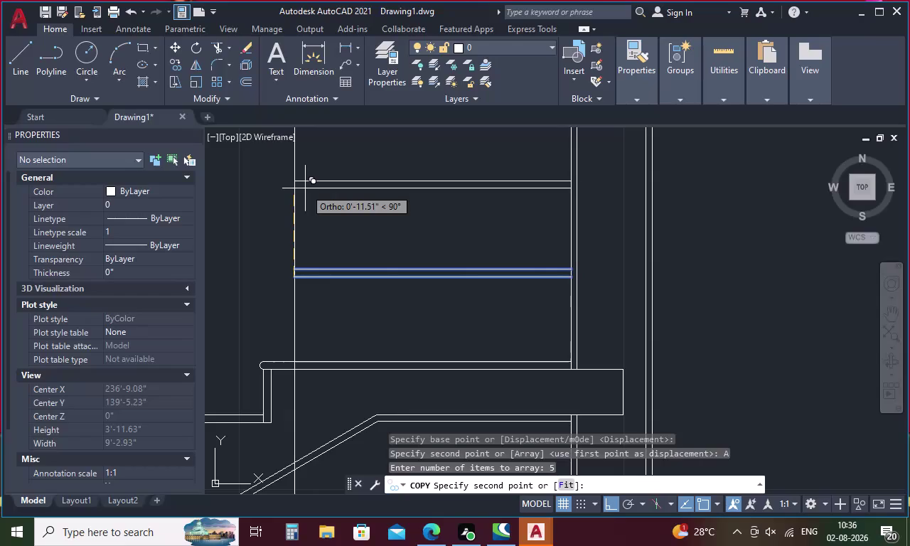
Array-copy the rung as five bars at 1' spacing, then zoom out to review the stair.
text(1')
key(Return)
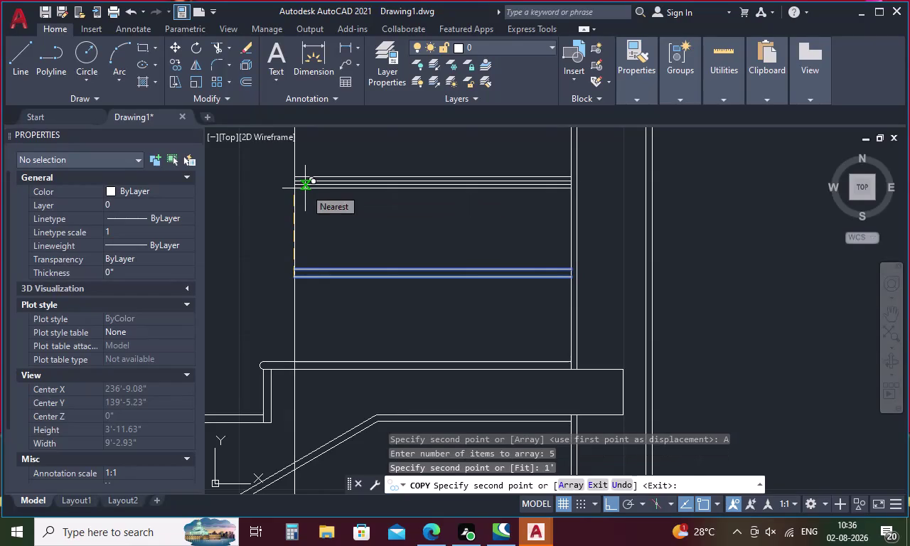
key(Escape)
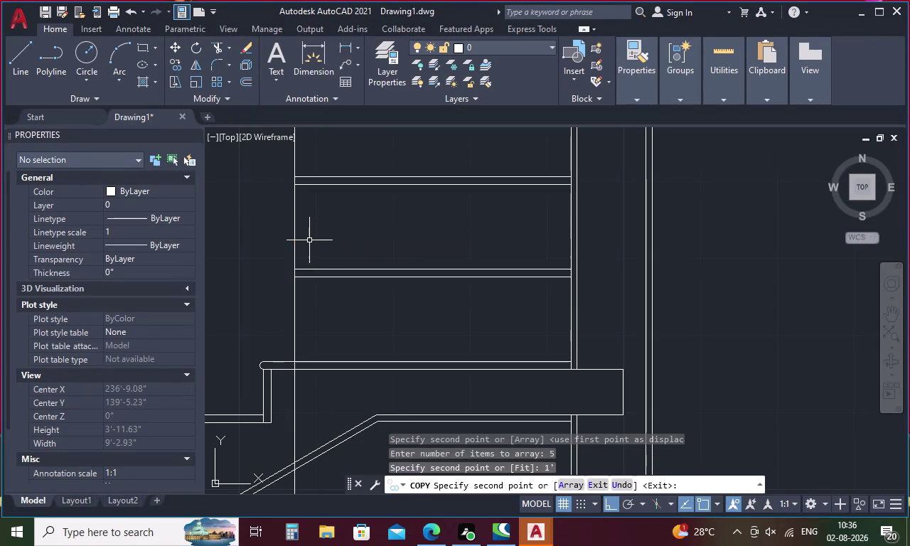
scroll(down, 3)
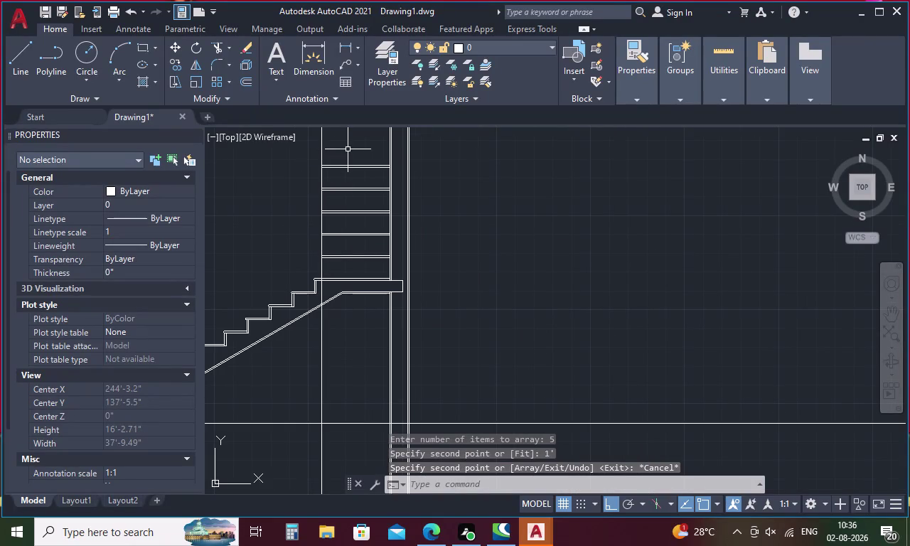
middle_drag(350, 150, 378, 261)
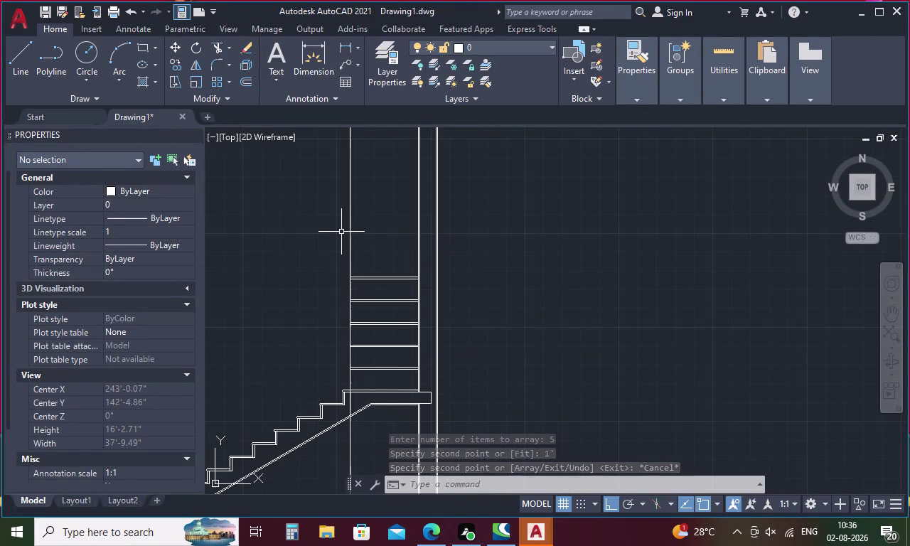
scroll(down, 3)
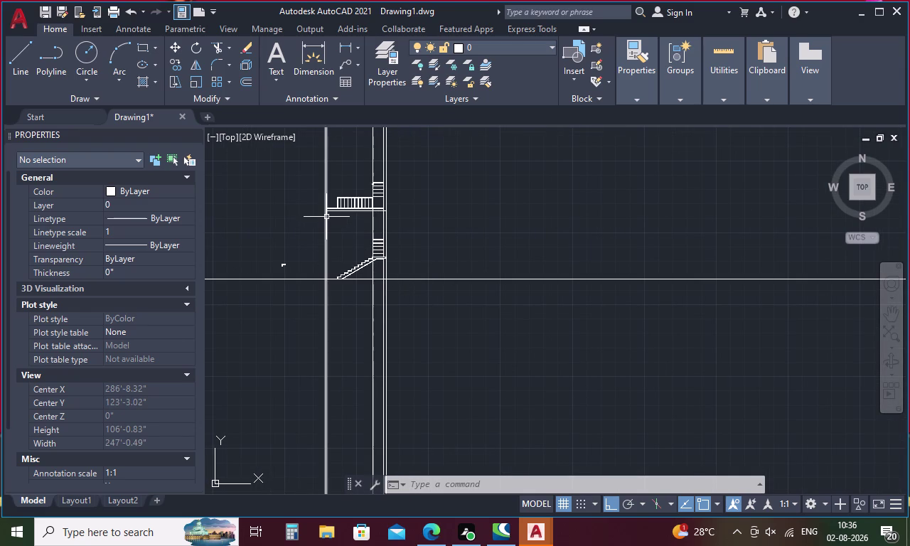
scroll(up, 3)
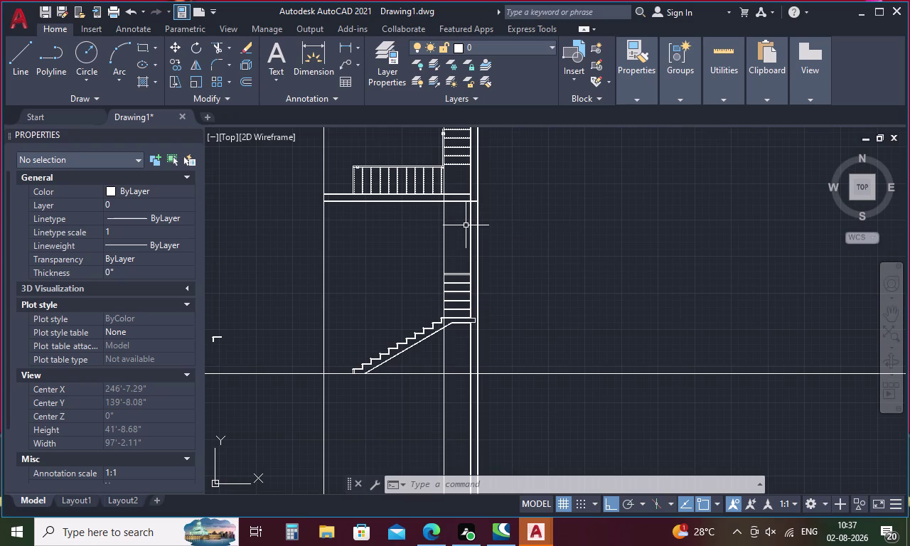
scroll(up, 3)
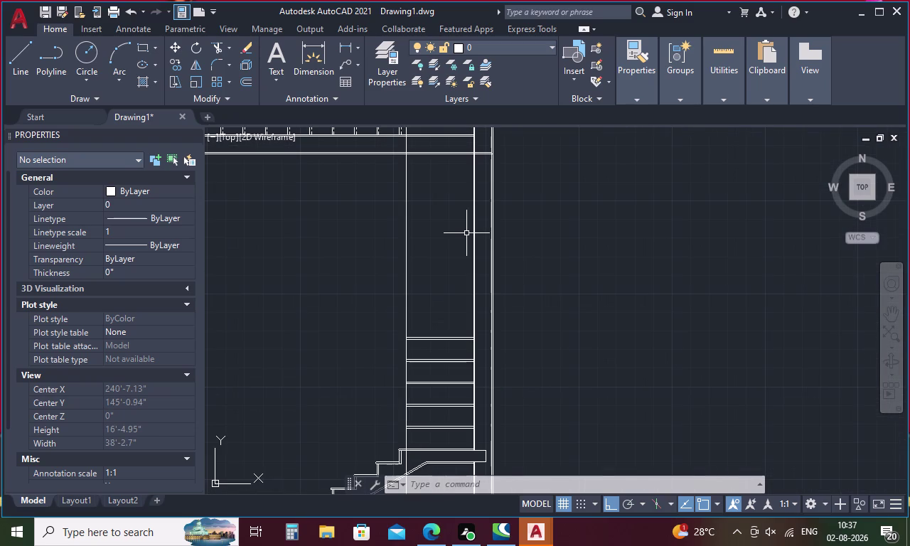
Draw a horizontal line across the top of the lower stair drawing.
key(l)
key(Return)
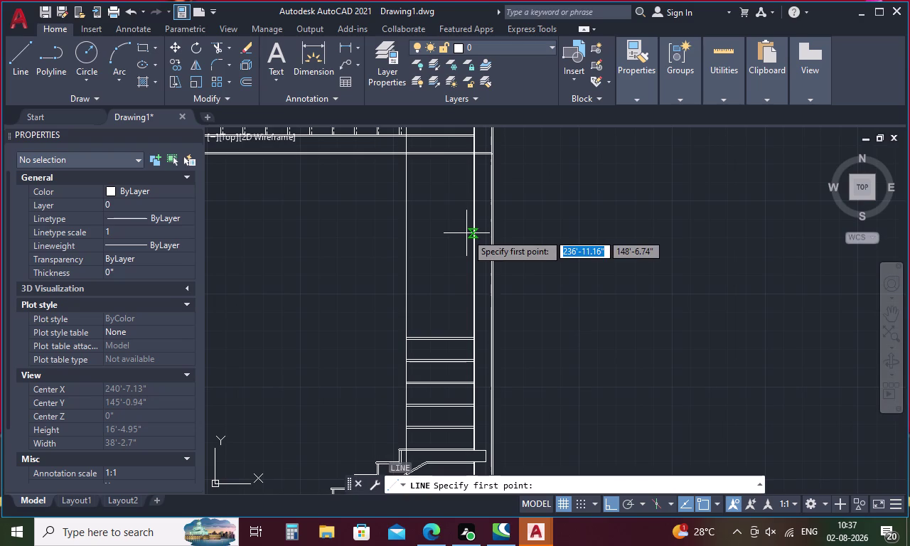
scroll(down, 3)
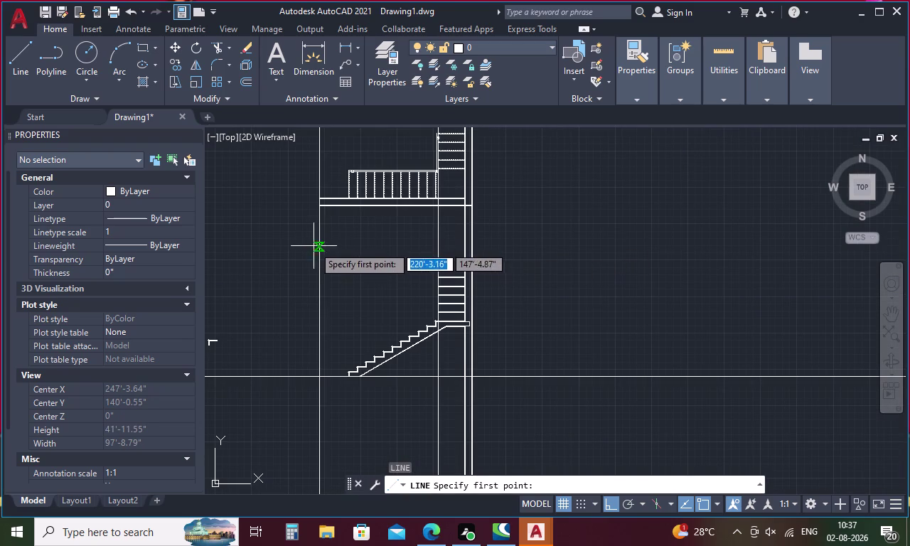
drag(309, 242, 508, 232)
click(508, 232)
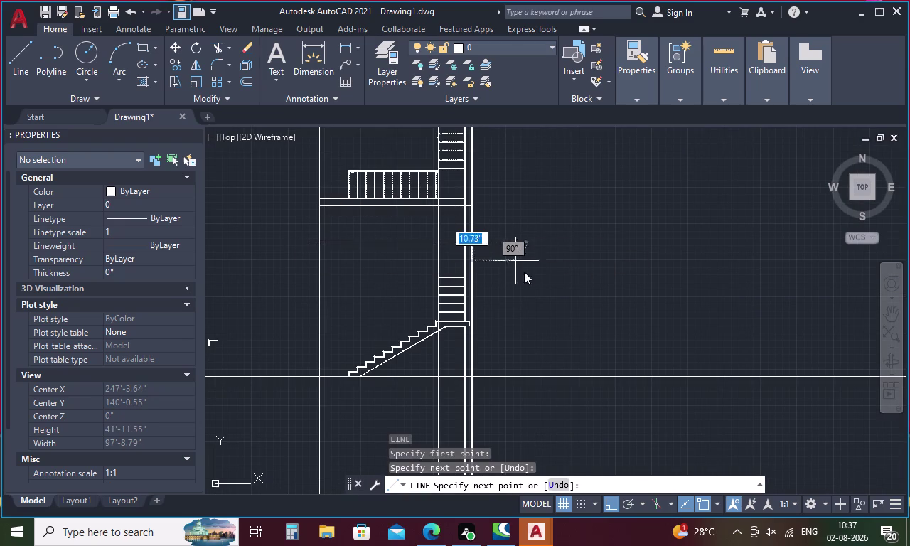
key(Escape)
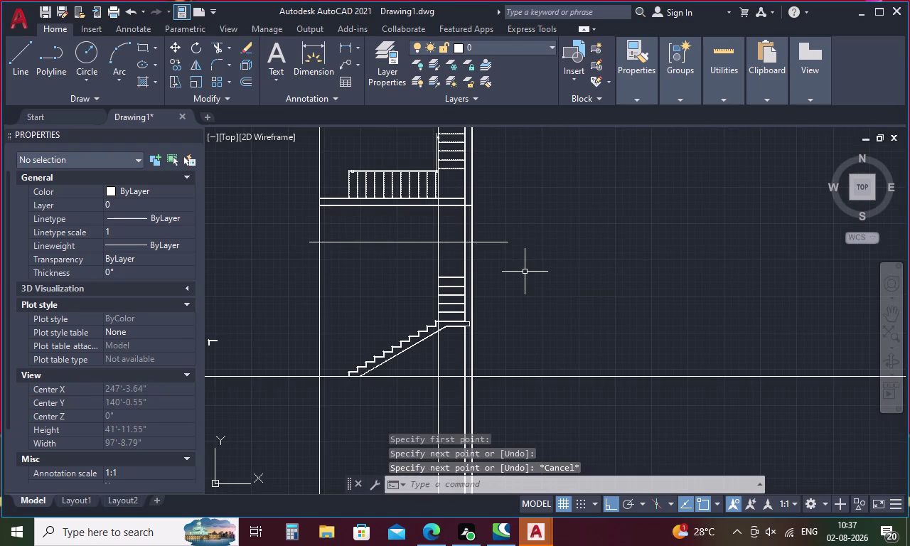
Fence-trim the vertical lines between the drawings and the construction lines below the elevation.
text(tr)
key(Return)
key(Return)
drag(491, 222, 470, 224)
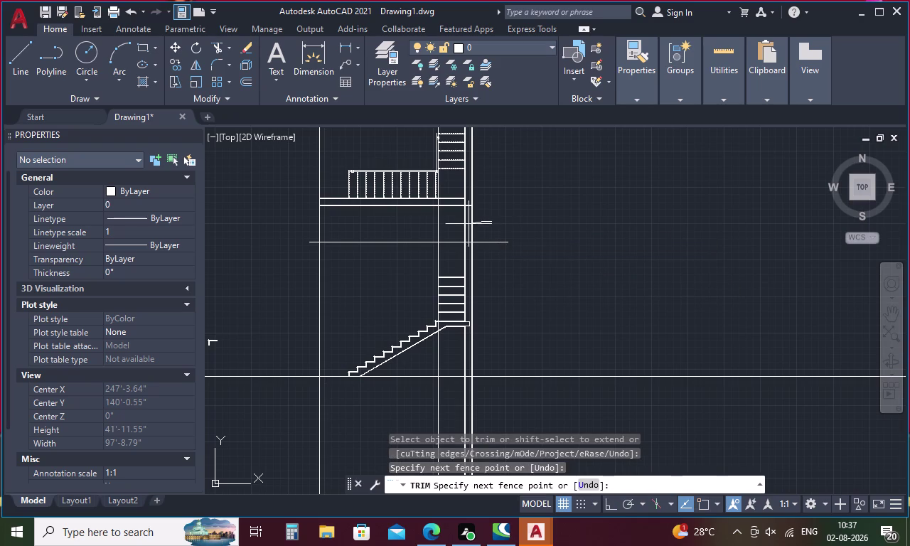
drag(470, 224, 296, 231)
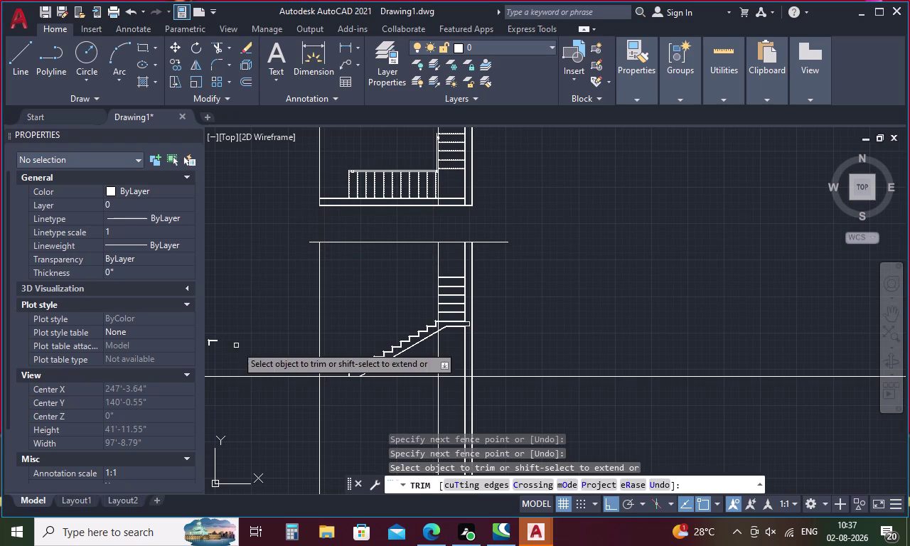
drag(238, 354, 242, 389)
drag(247, 395, 251, 399)
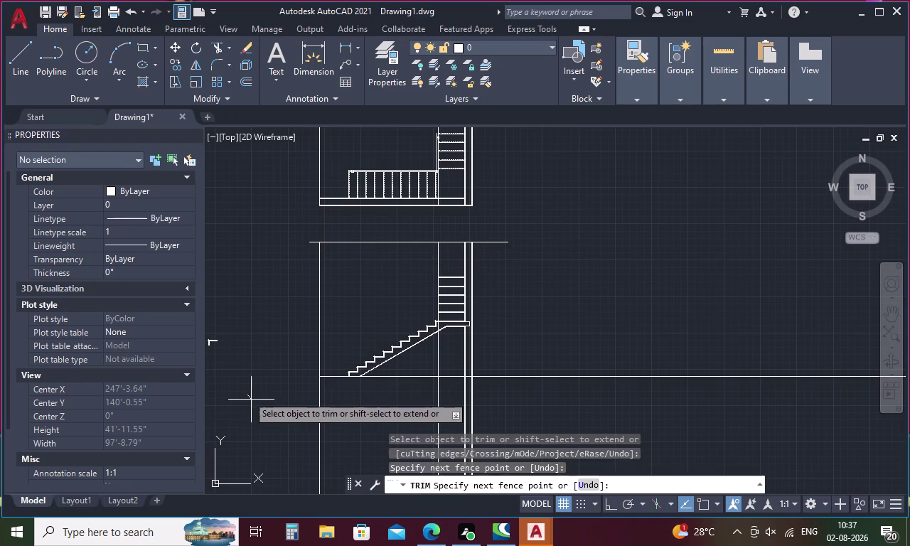
drag(251, 400, 539, 339)
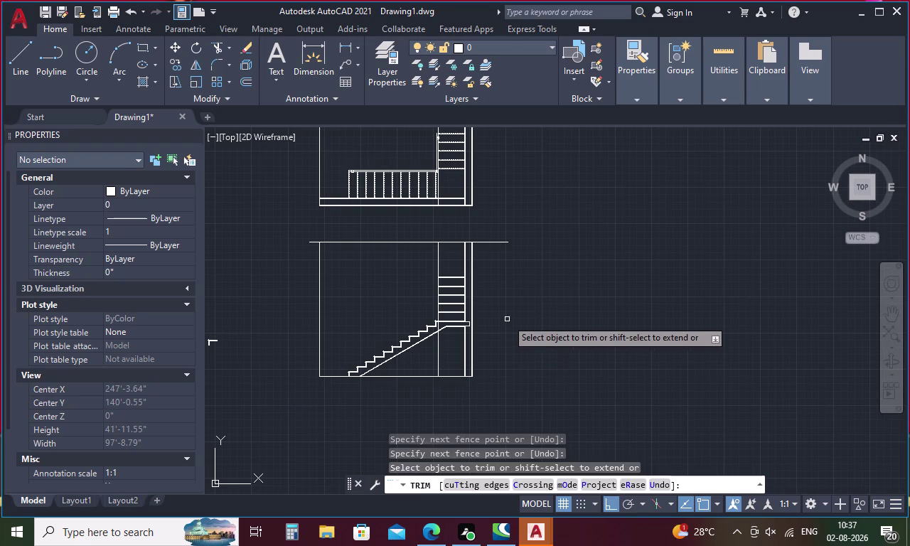
middle_drag(506, 319, 527, 445)
key(Escape)
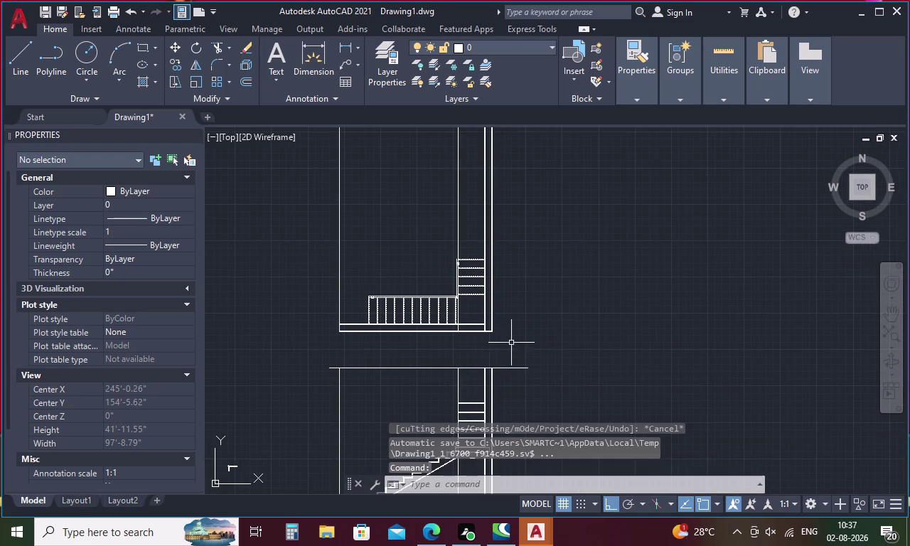
Erase the six vertical construction rays above the plan.
drag(535, 182, 252, 203)
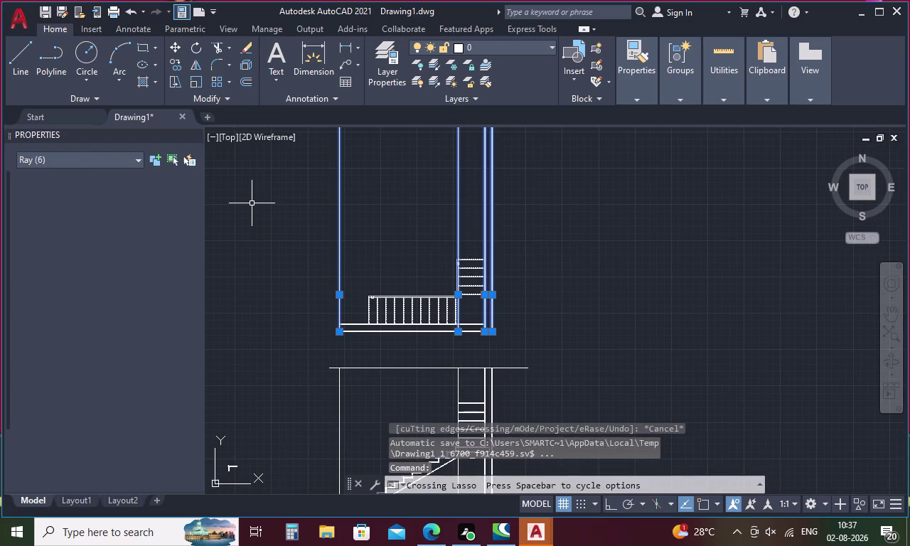
key(Delete)
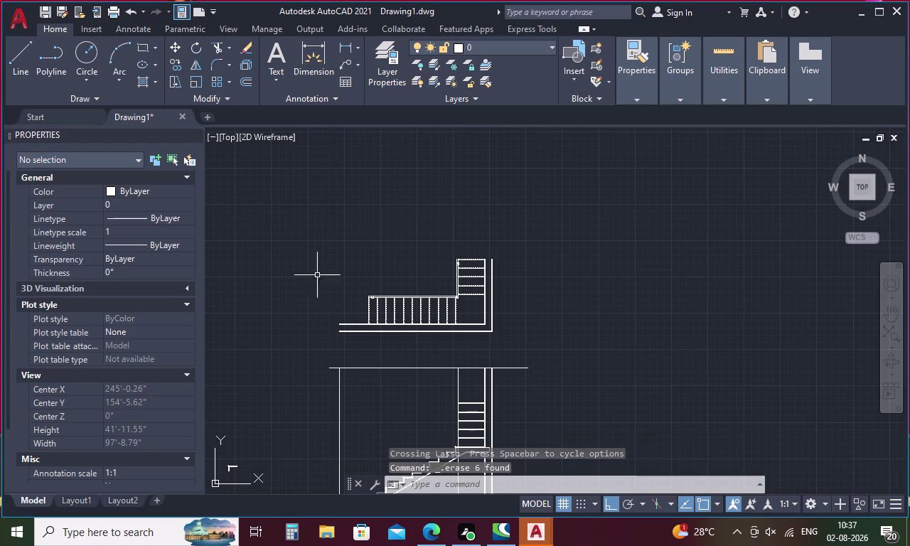
middle_drag(405, 365, 375, 279)
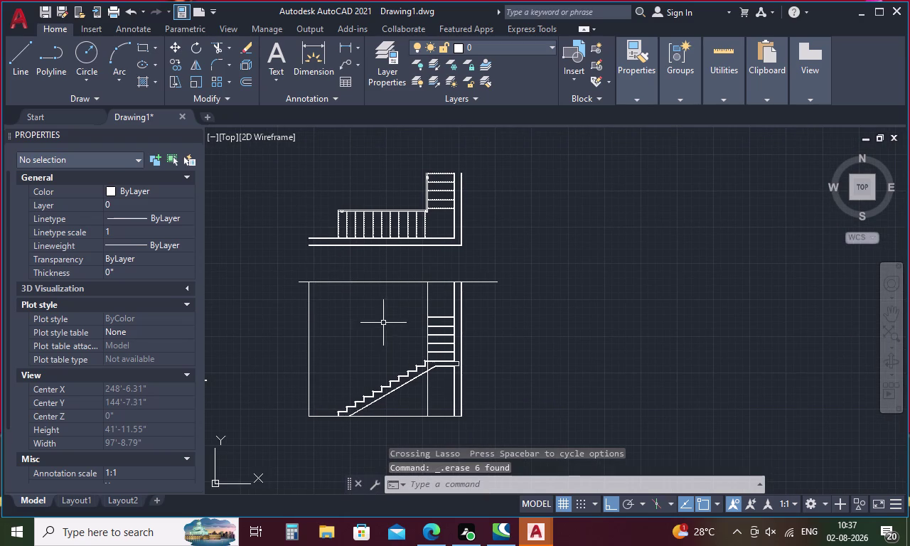
text(t)
text(r)
key(Return)
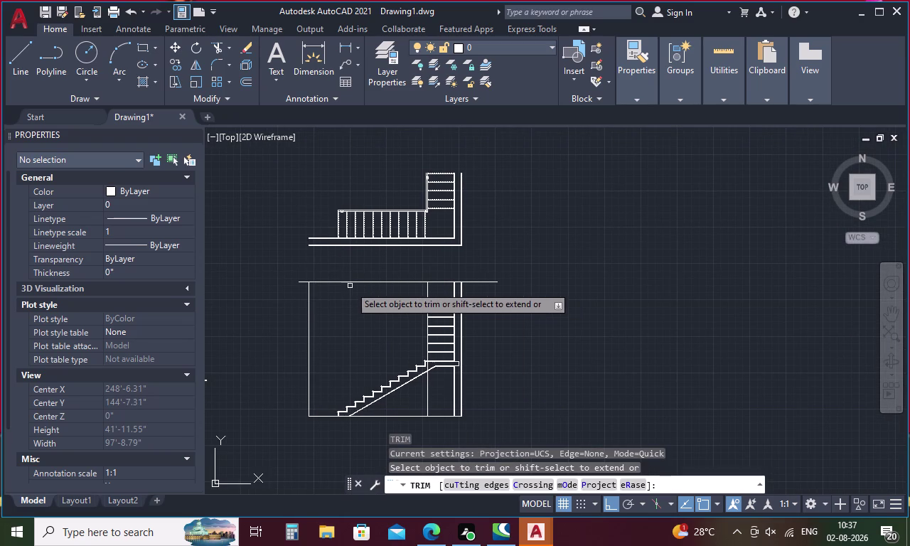
Trim the top line and left wall line of the elevation around the landing posts.
click(349, 282)
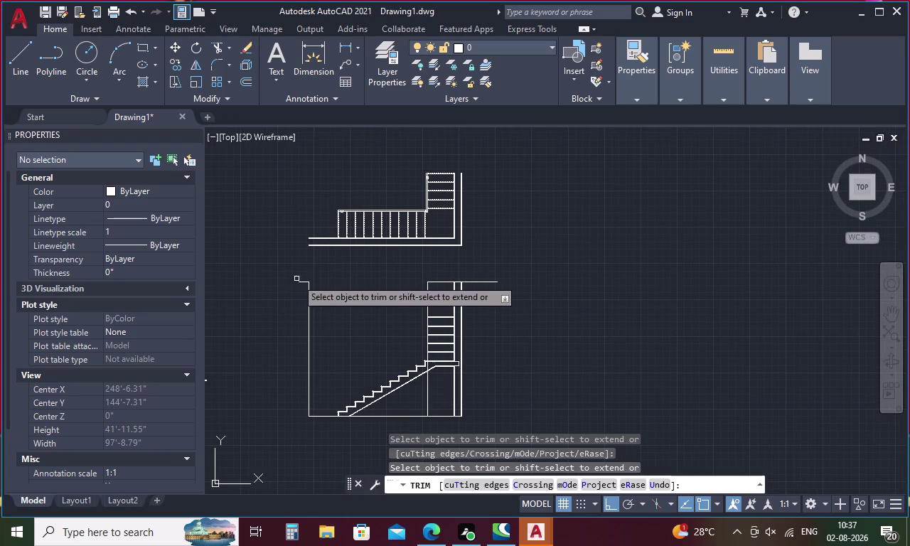
drag(294, 277, 302, 326)
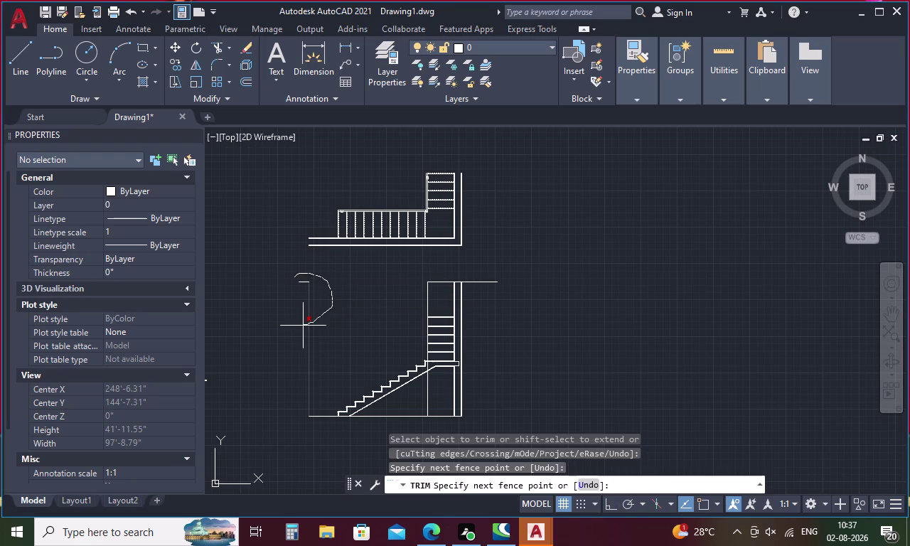
drag(303, 326, 275, 326)
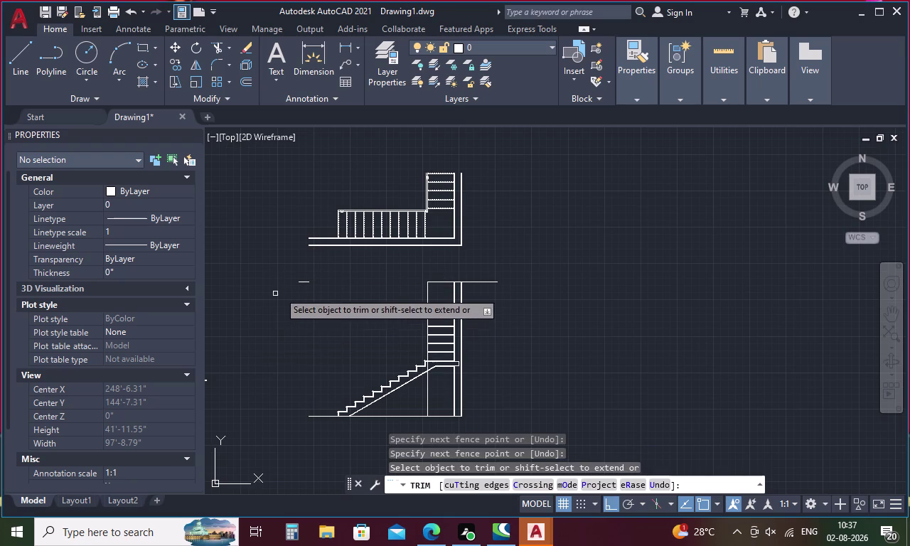
click(302, 282)
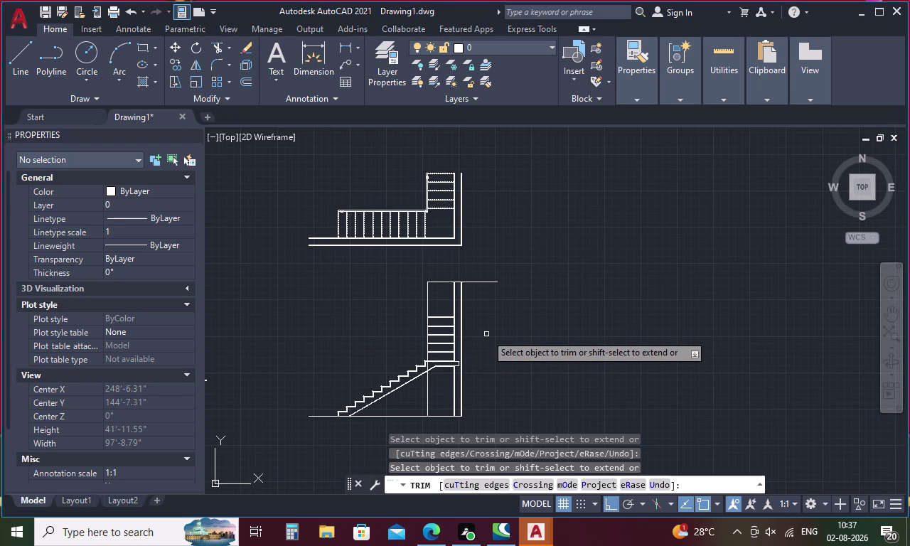
click(470, 283)
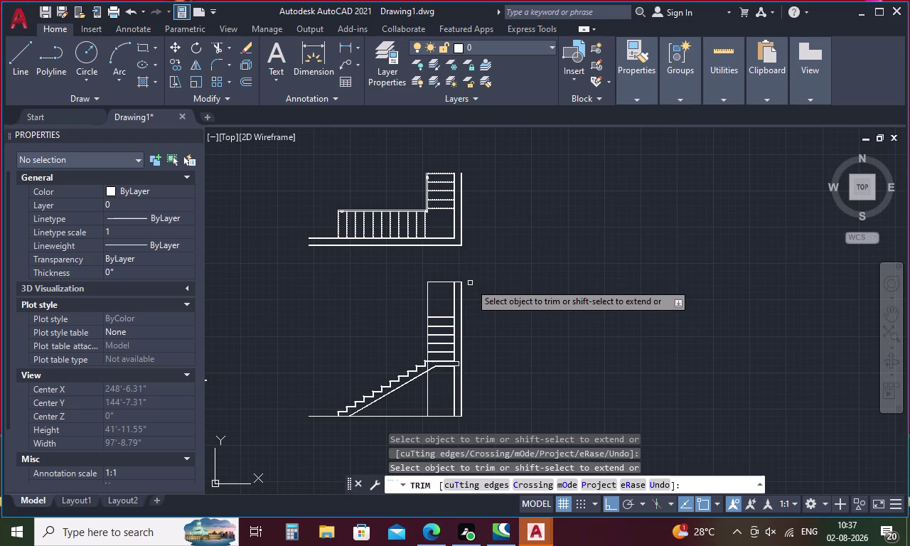
click(448, 281)
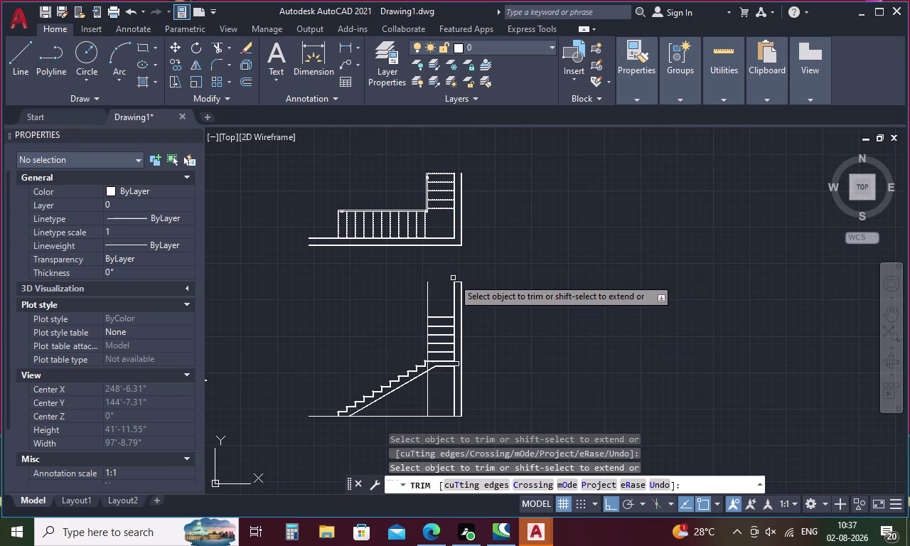
scroll(up, 3)
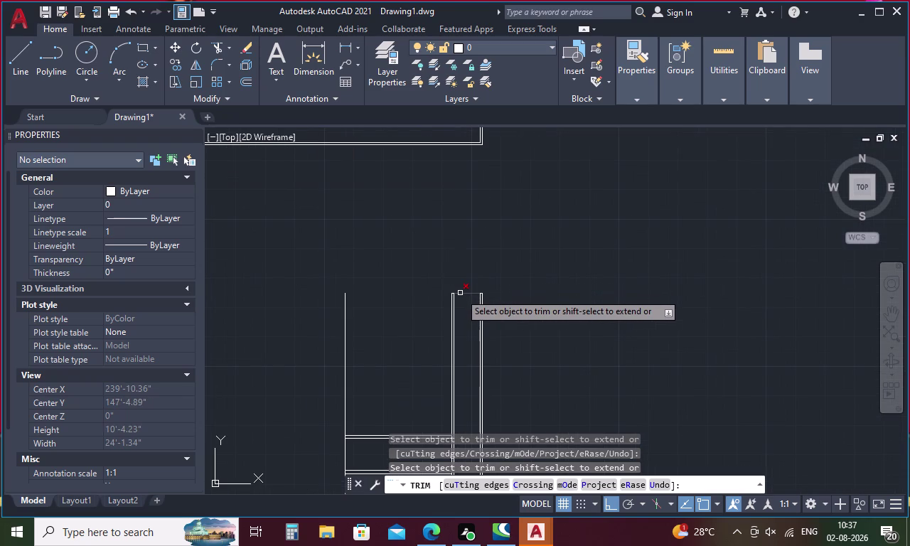
key(Escape)
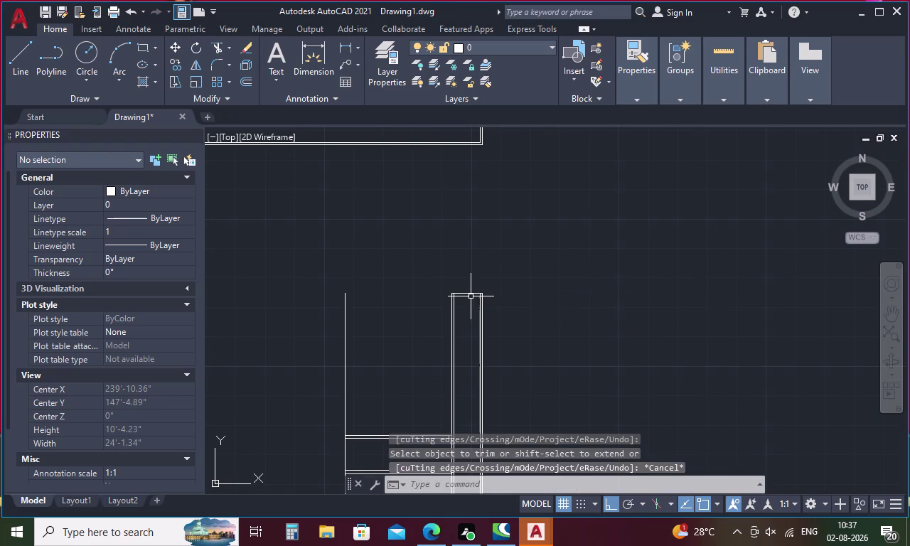
Erase the leftover stub at the post top and another stray elevation line.
click(469, 294)
key(Delete)
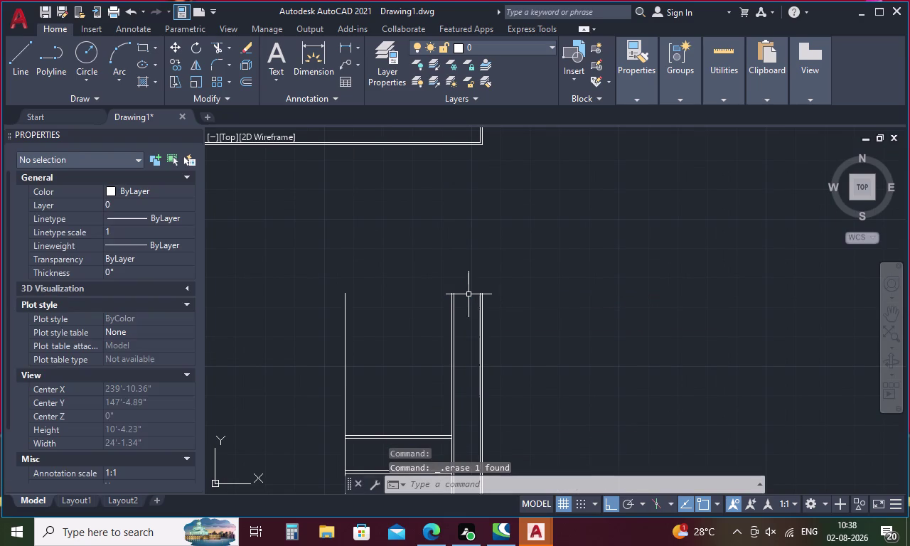
scroll(down, 3)
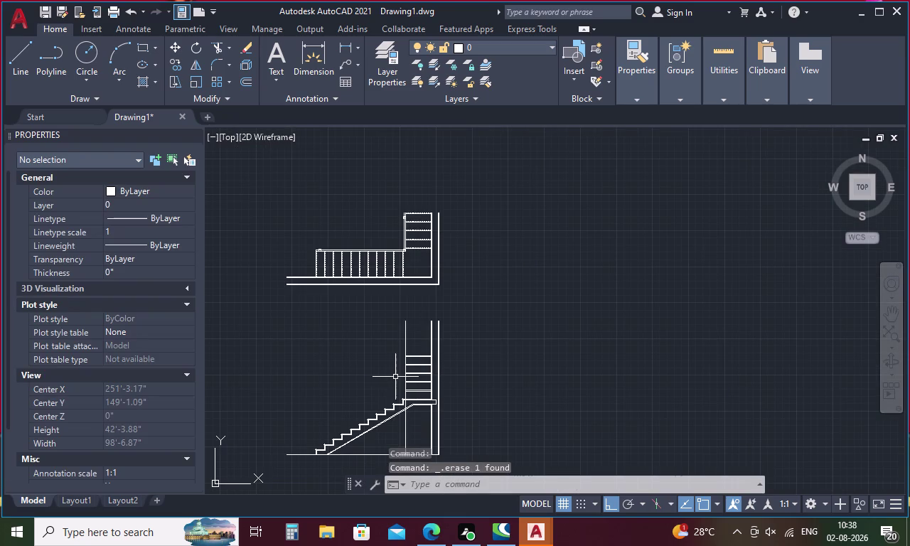
middle_drag(391, 381, 391, 349)
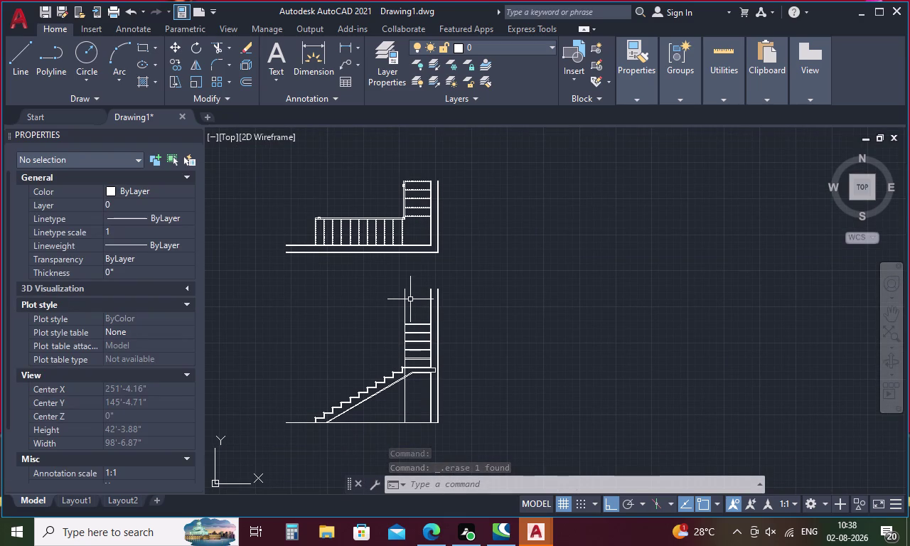
click(402, 395)
key(Delete)
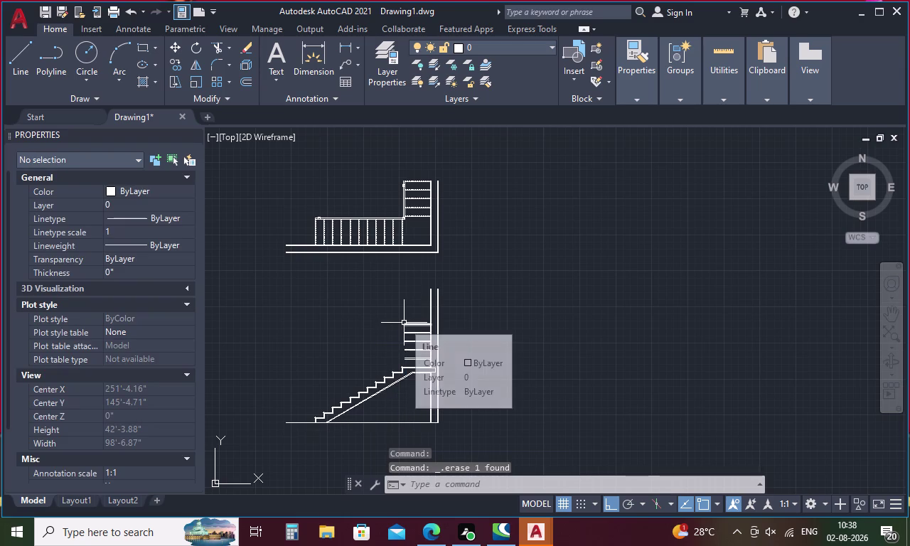
key(l)
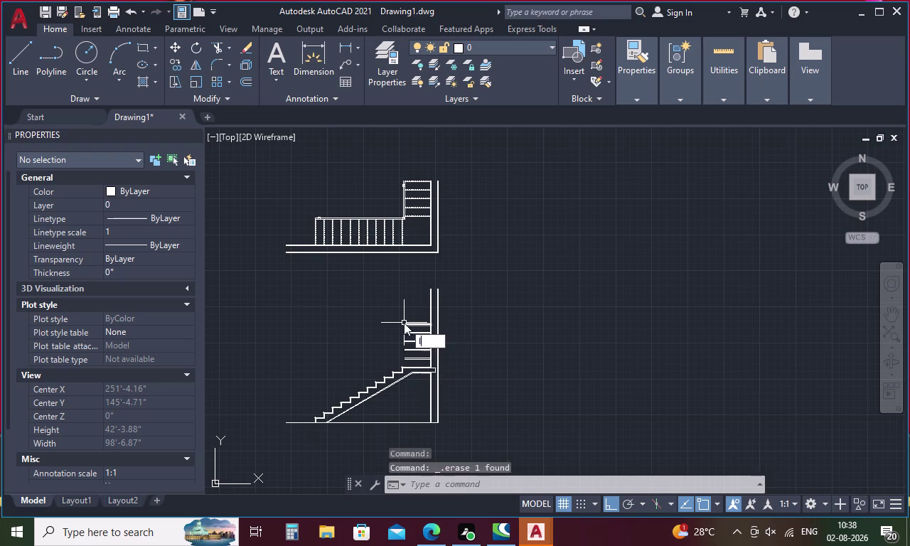
key(Return)
Start a line beside the stair, cancel it, and pan back to the elevation.
scroll(up, 3)
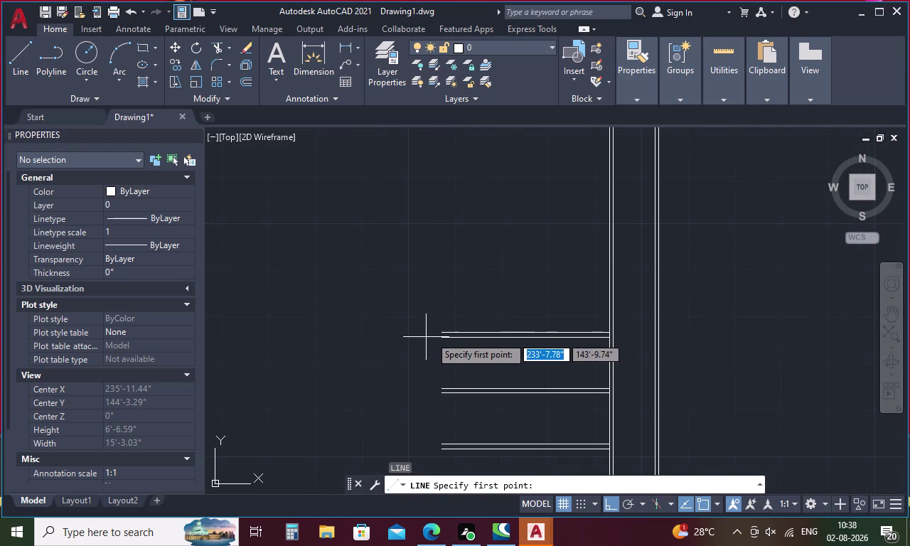
click(441, 332)
scroll(down, 3)
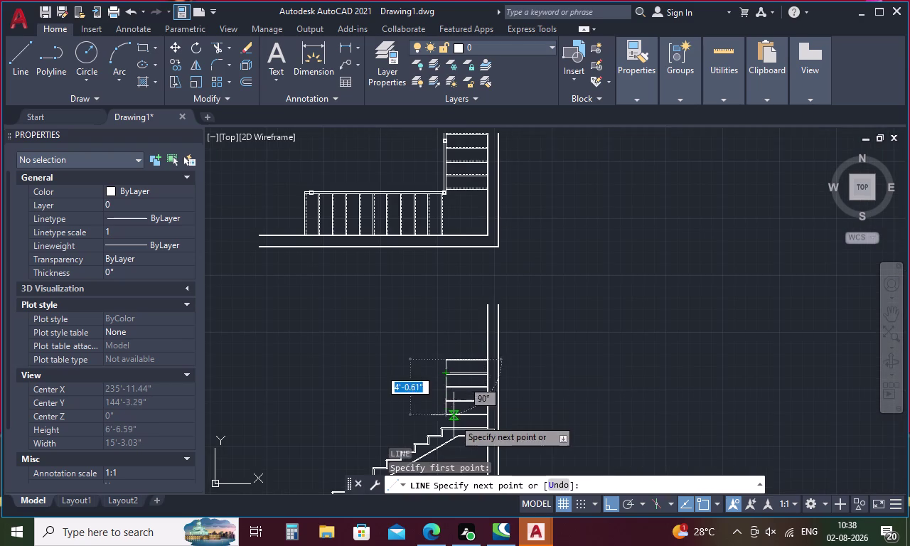
scroll(up, 3)
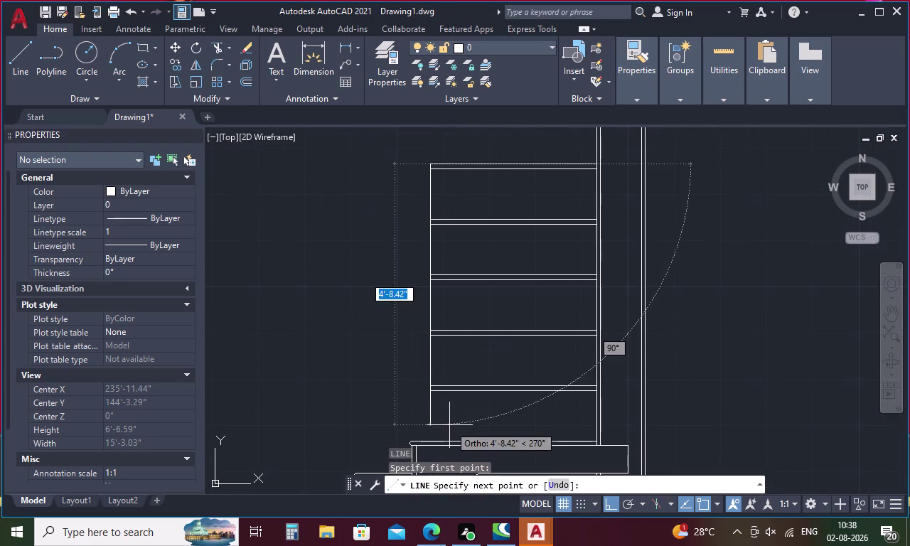
click(427, 441)
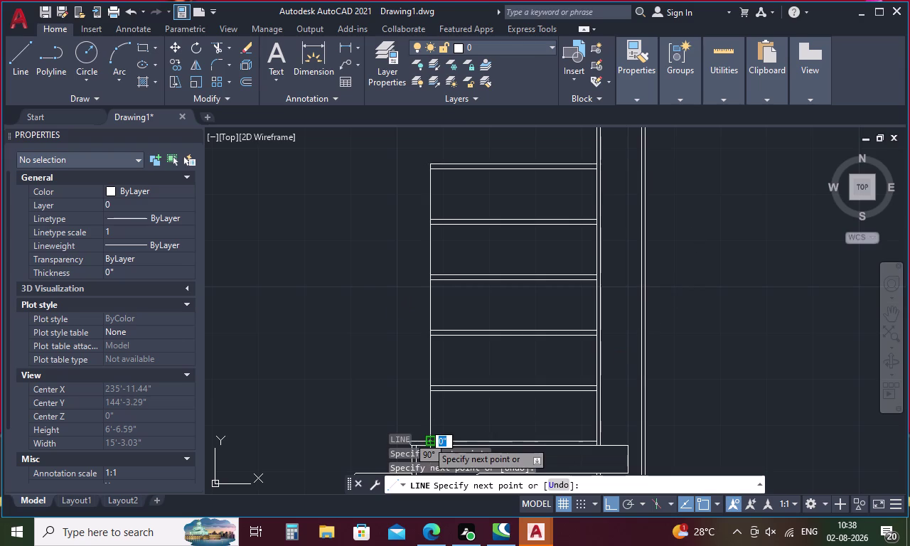
key(Escape)
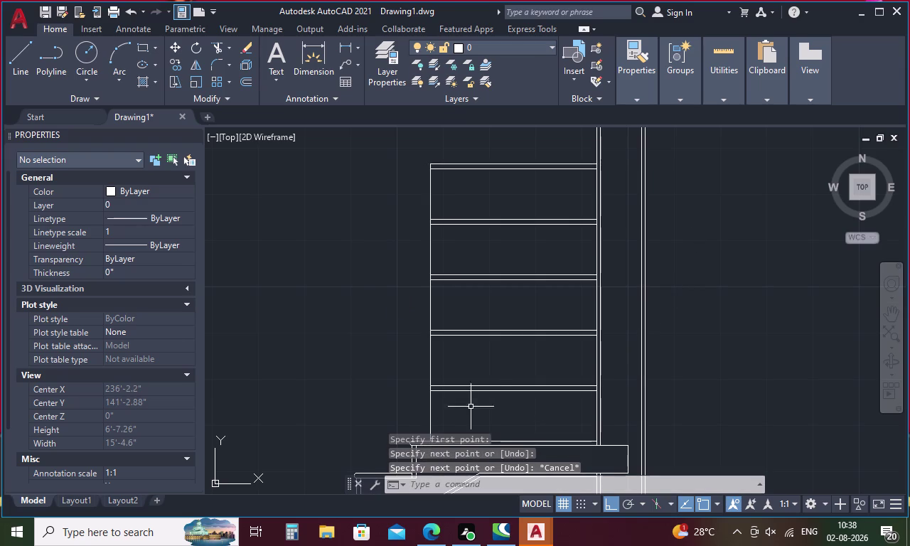
scroll(down, 3)
scroll(down, 3)
middle_drag(477, 396, 491, 325)
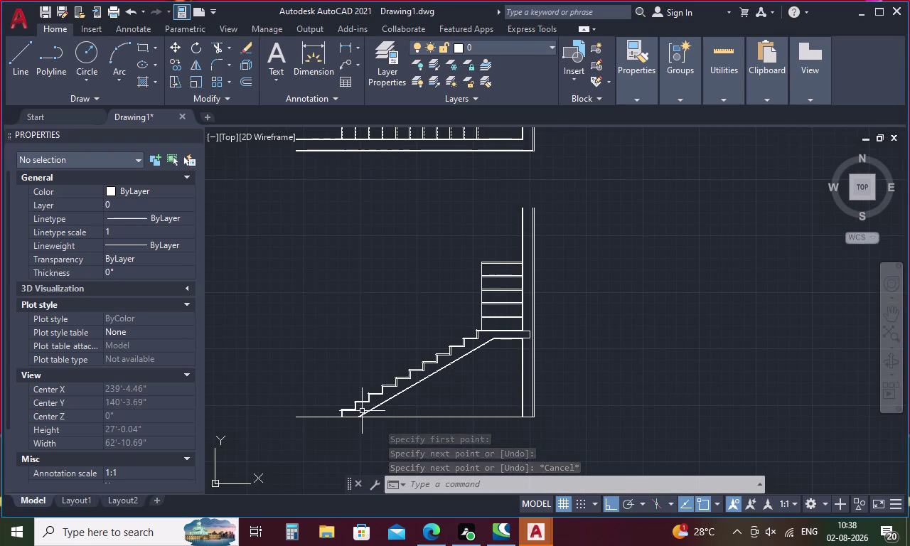
scroll(up, 3)
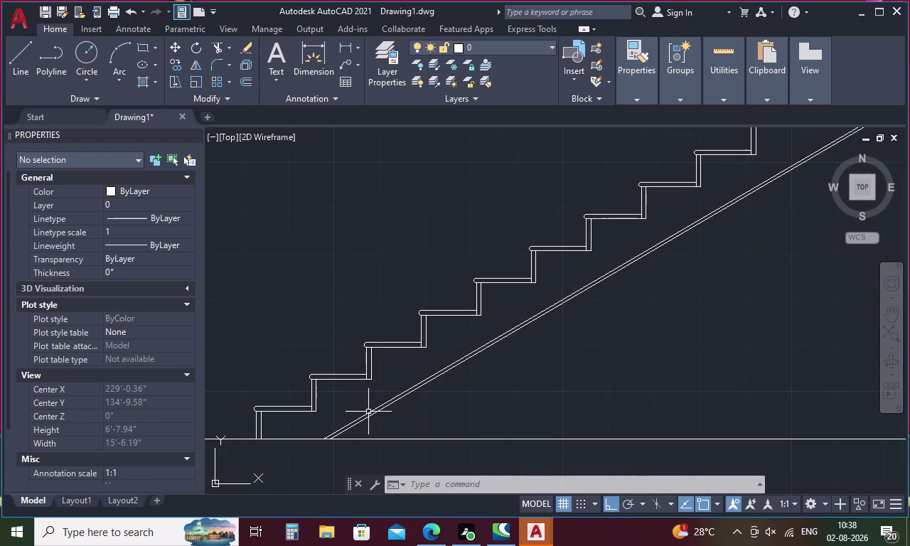
scroll(down, 3)
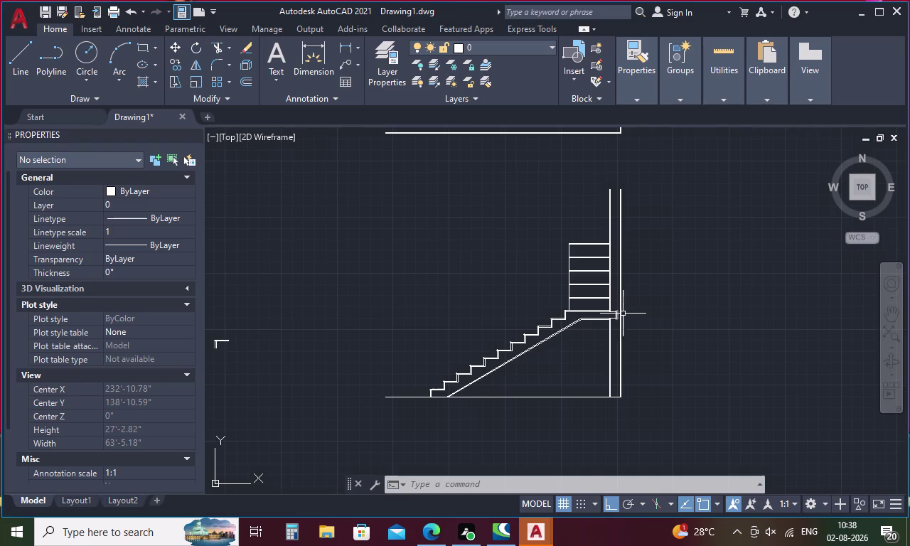
middle_drag(699, 310, 664, 319)
key(Escape)
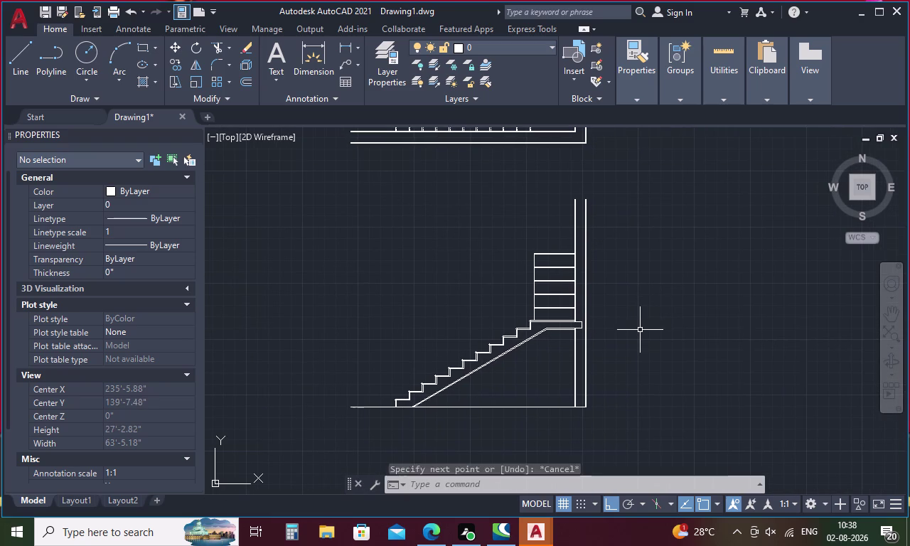
Draw a 3' vertical line right of the staircase elevation.
text(ll)
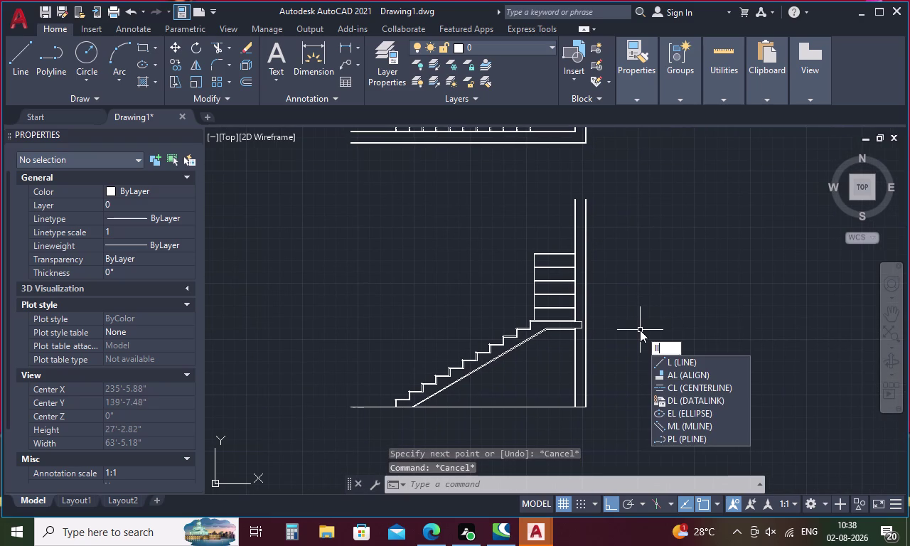
key(Escape)
key(l)
key(Return)
drag(640, 304, 642, 328)
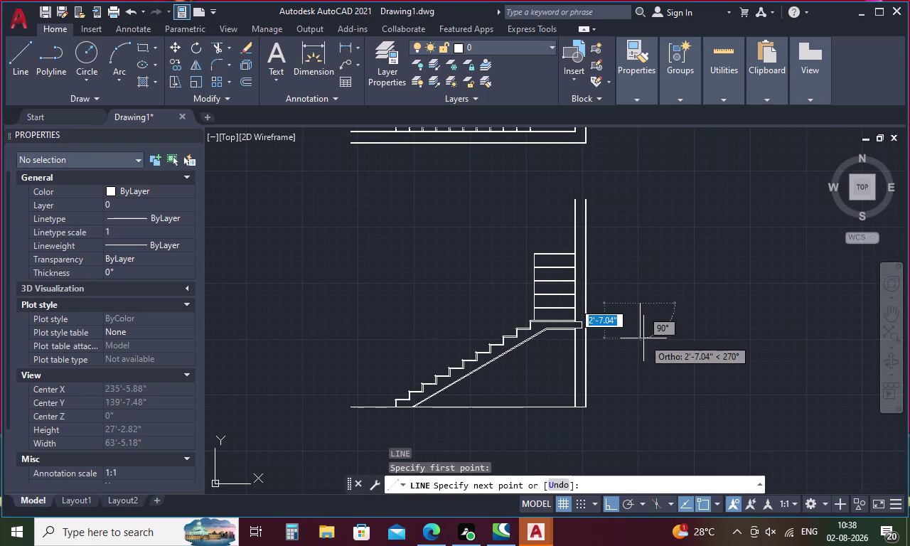
text(3')
key(Return)
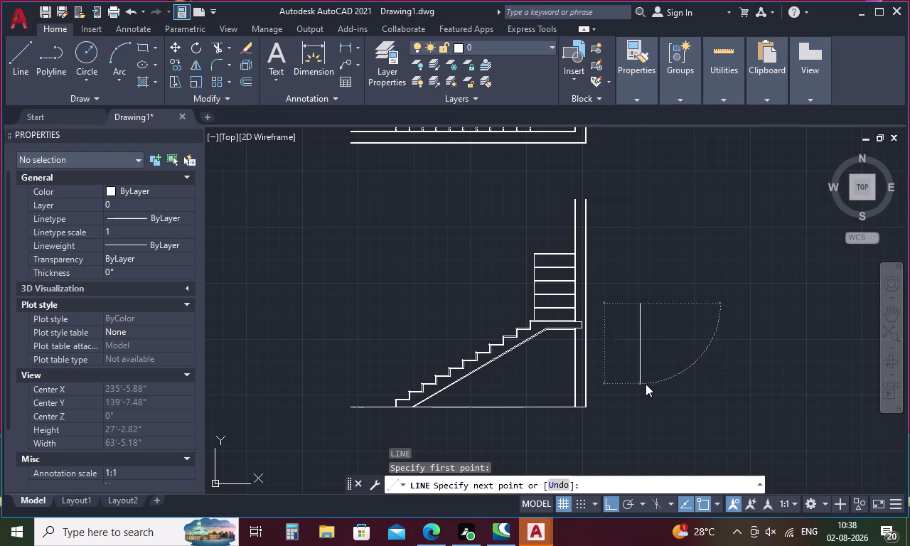
key(Escape)
Offset the 3' line by 1 inch to the right.
key(o)
key(Return)
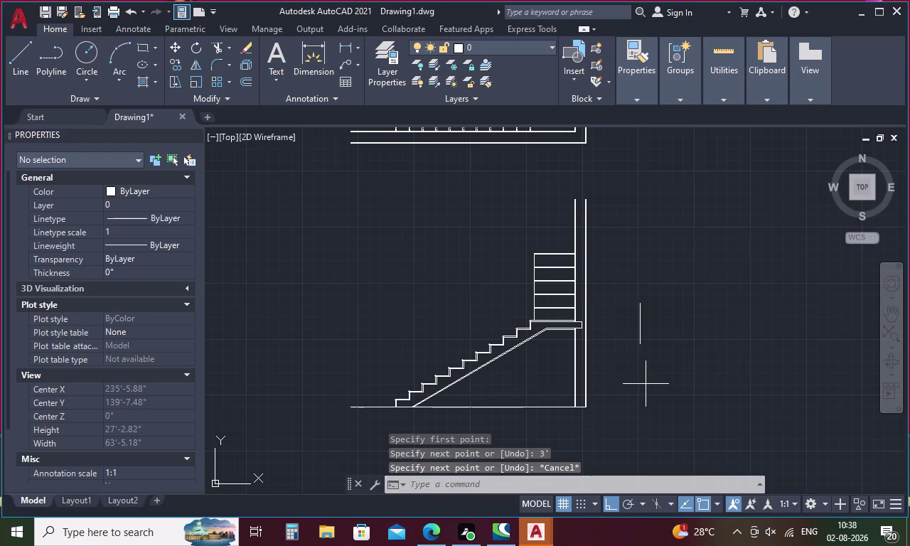
key(1)
key(Return)
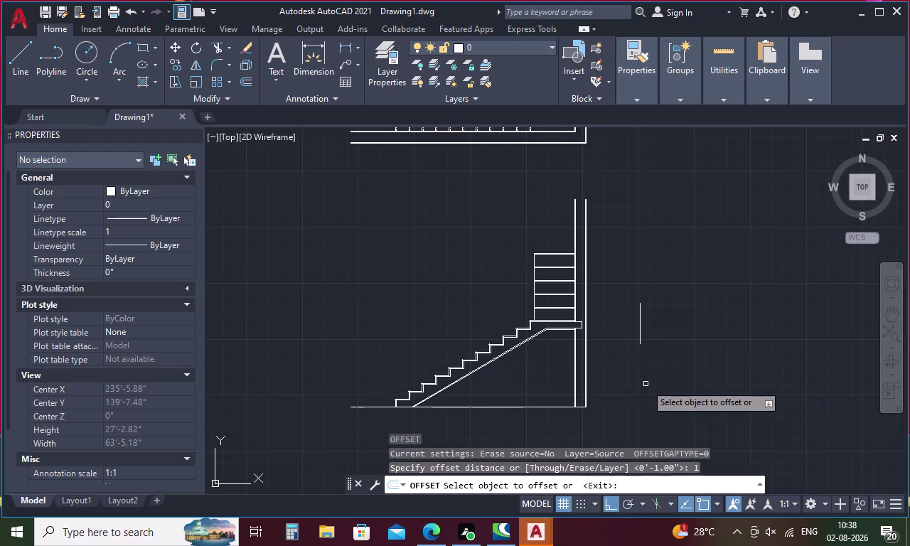
click(640, 319)
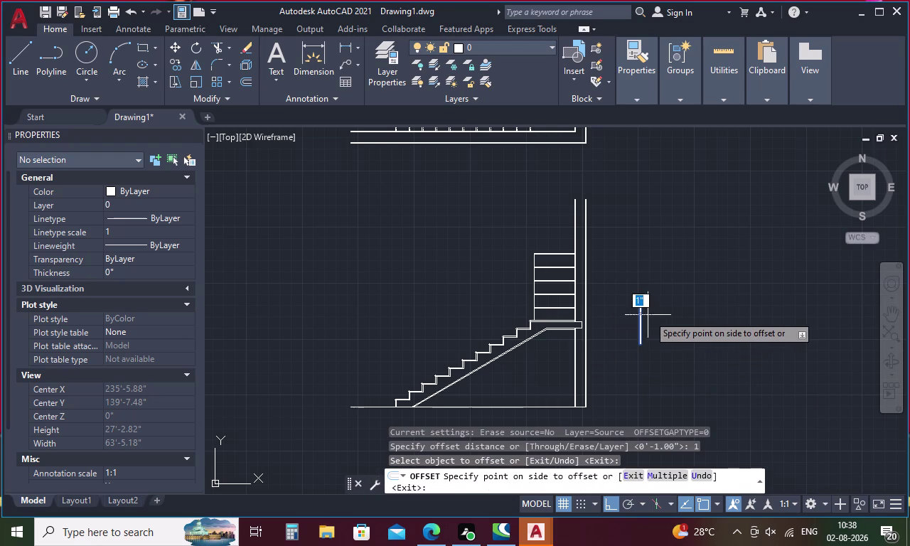
scroll(up, 3)
click(659, 315)
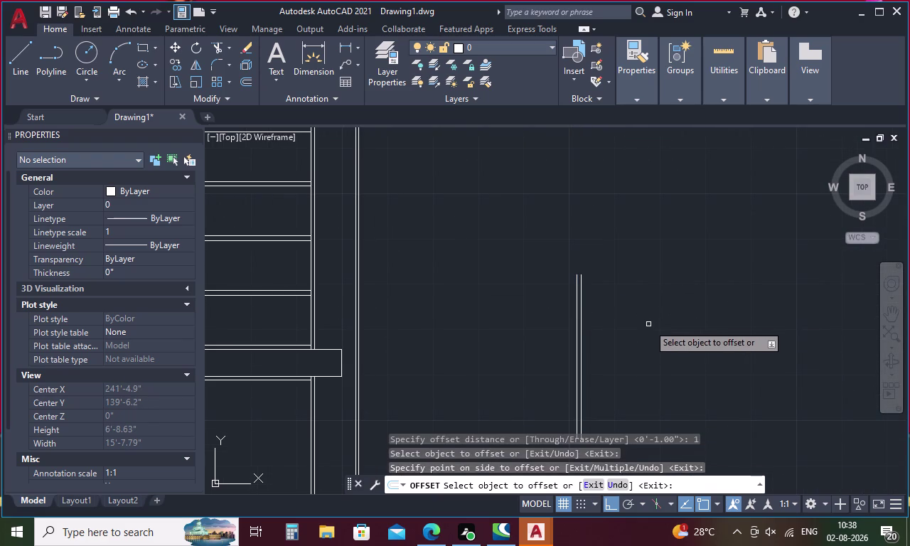
key(Escape)
Join the two lines' bottom endpoints and select the finished baluster.
key(l)
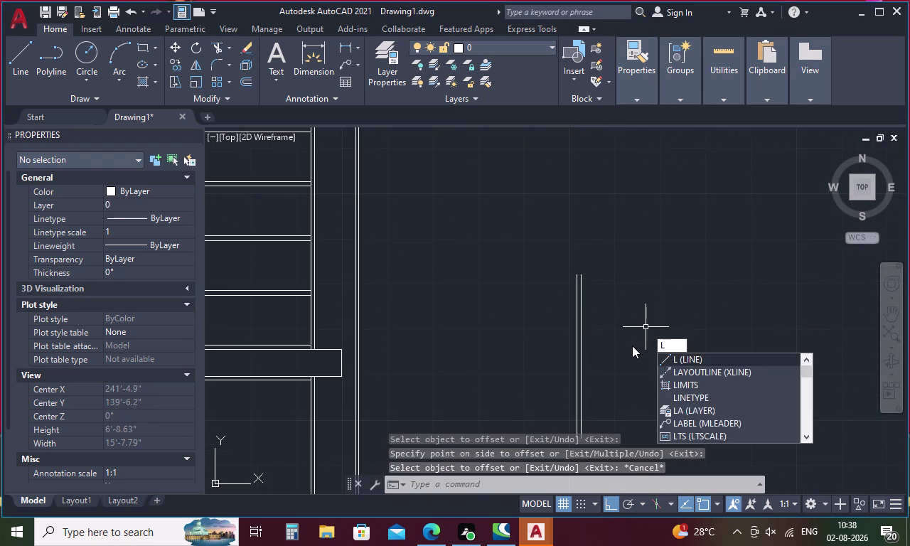
key(Return)
middle_drag(629, 365, 619, 314)
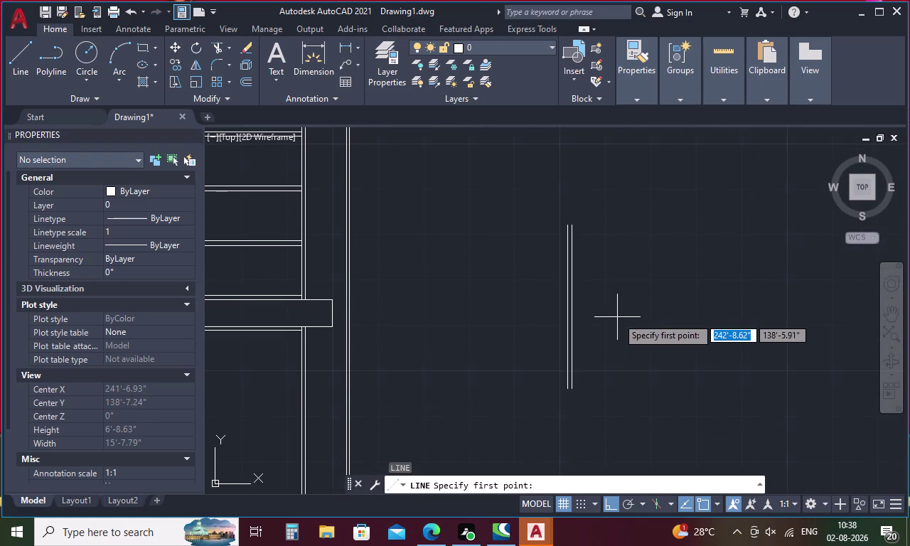
scroll(up, 3)
click(567, 388)
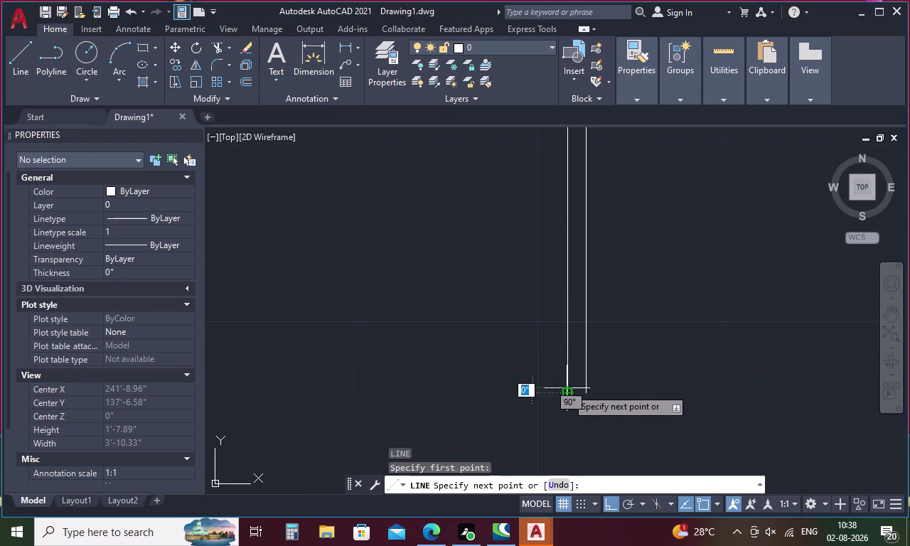
click(583, 390)
key(Escape)
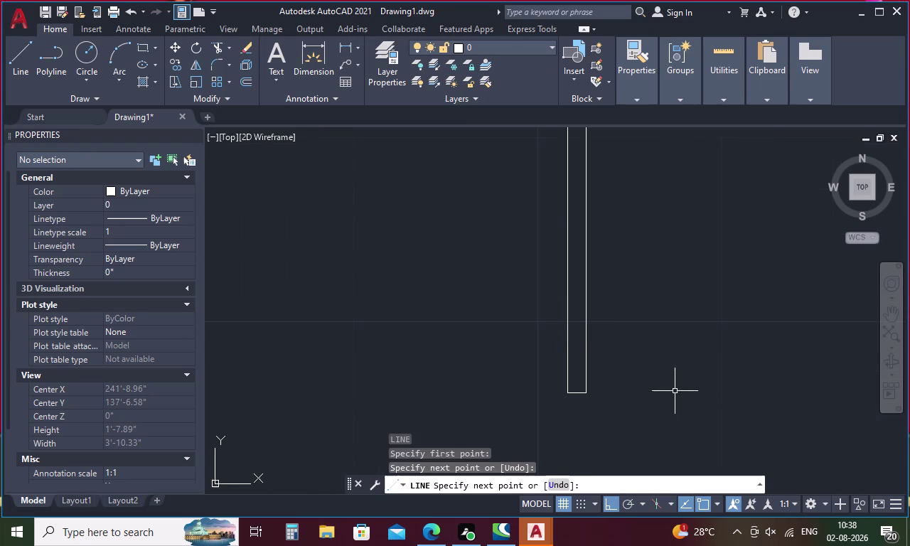
drag(674, 268, 376, 376)
Copy the baluster from its bottom point onto the lower step nosings.
right_click(619, 337)
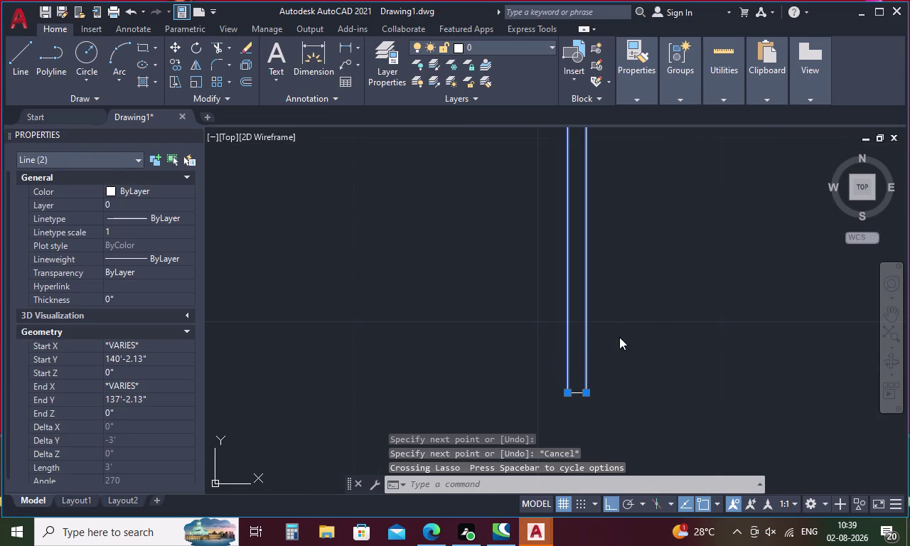
click(652, 128)
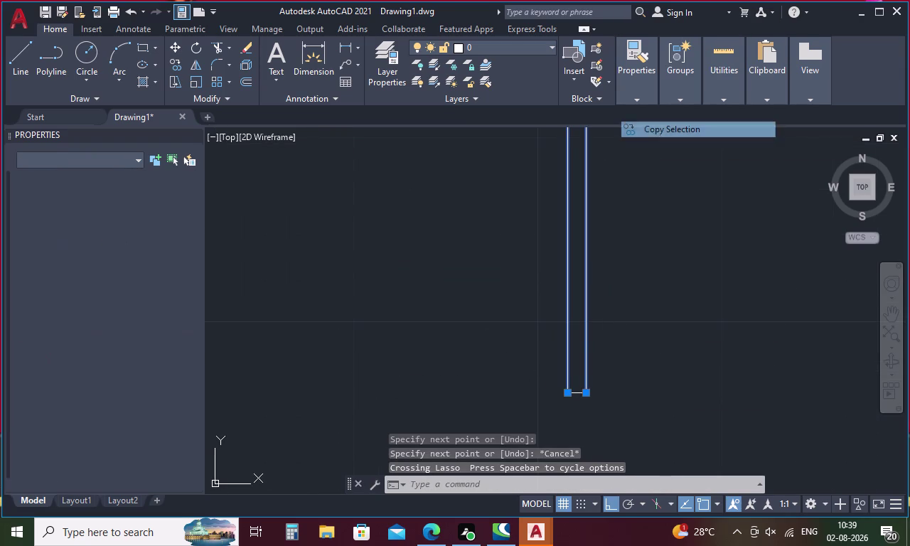
click(577, 396)
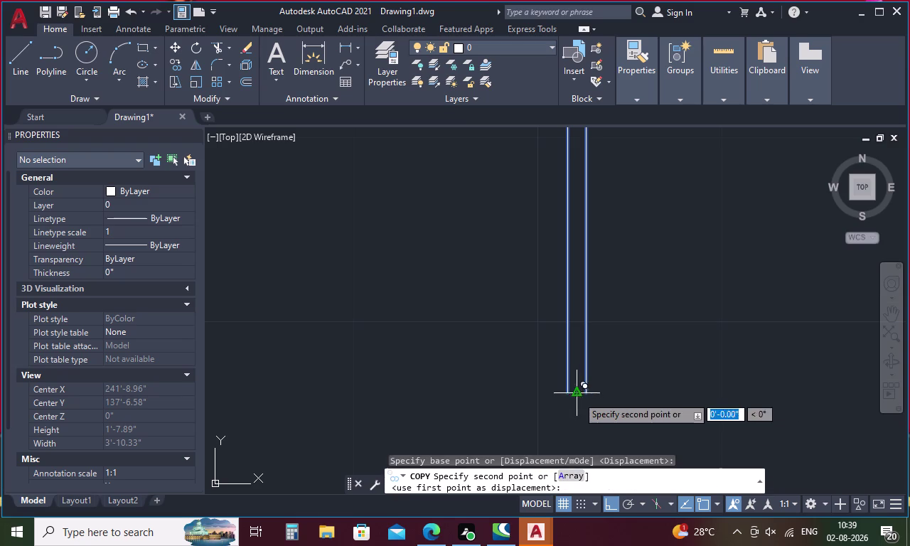
scroll(down, 3)
scroll(down, 3)
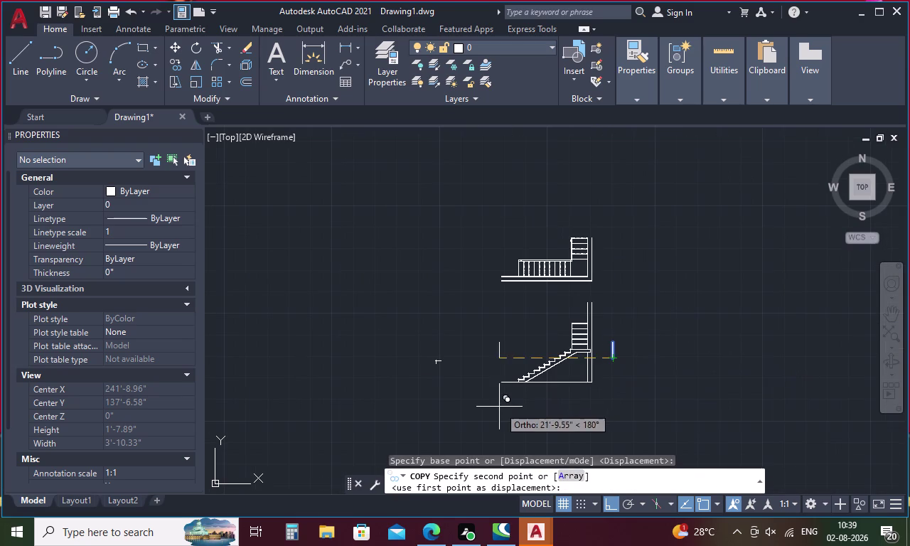
scroll(up, 3)
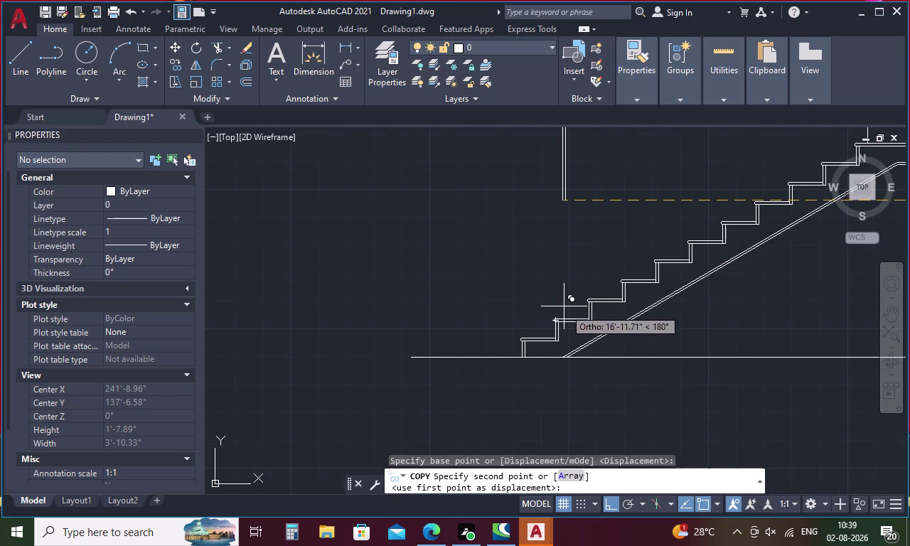
click(569, 317)
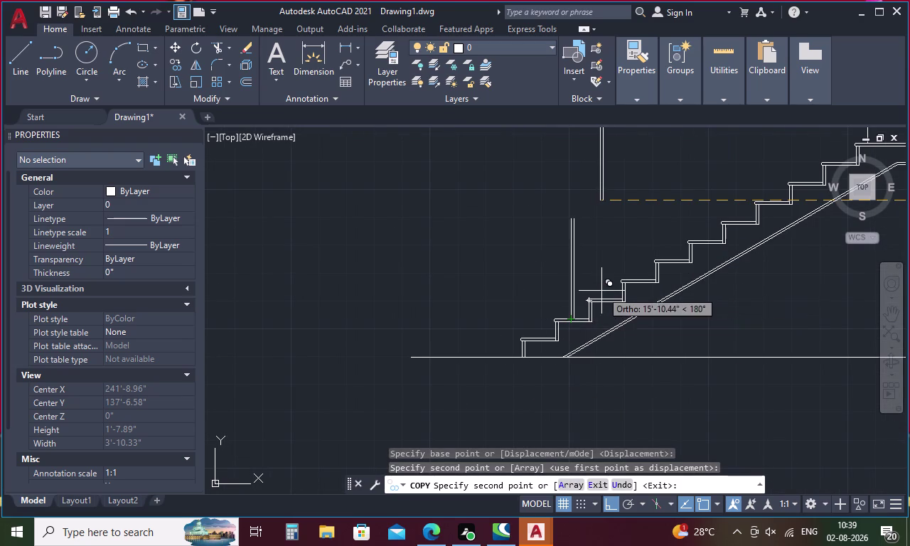
scroll(up, 3)
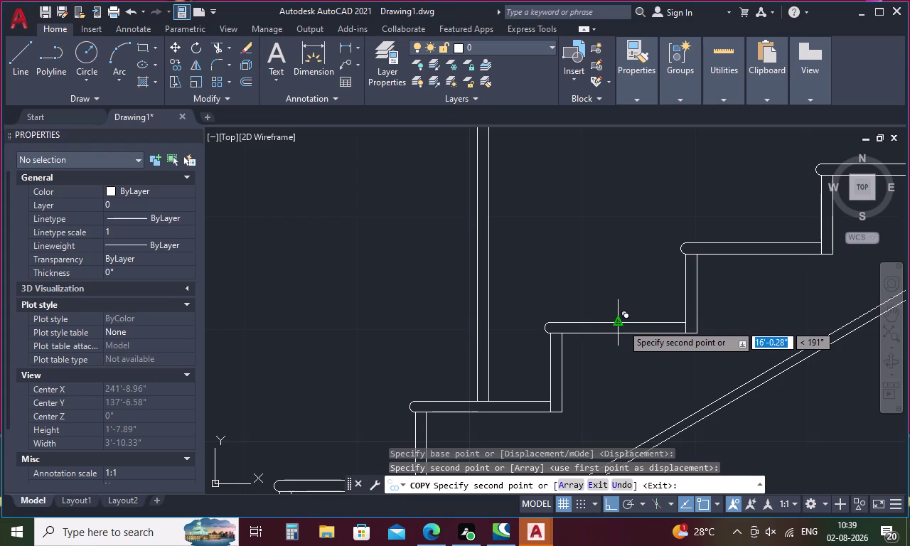
click(622, 324)
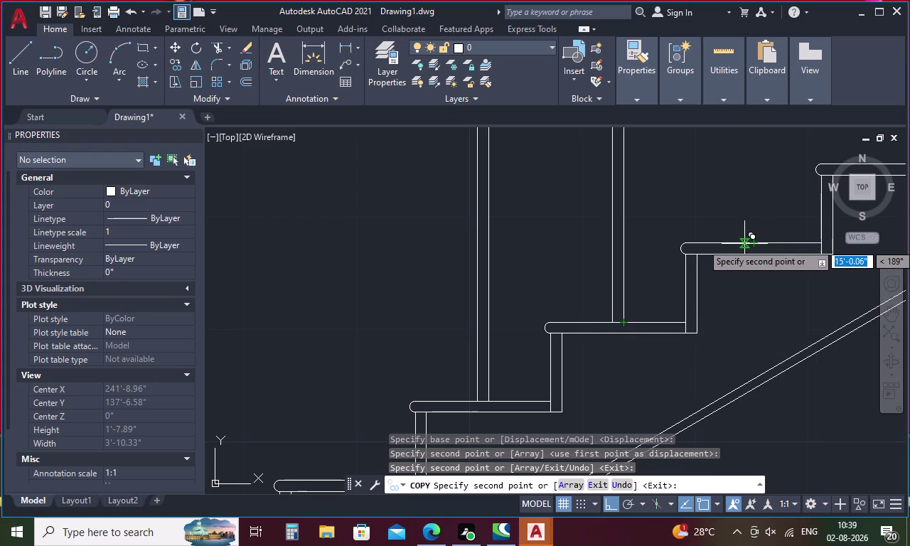
click(749, 240)
middle_drag(744, 244, 729, 250)
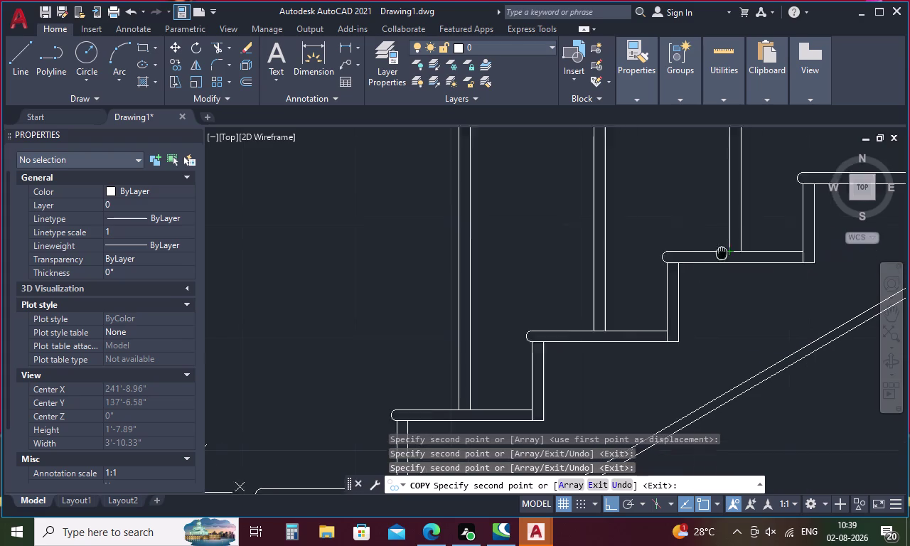
middle_drag(729, 251, 408, 376)
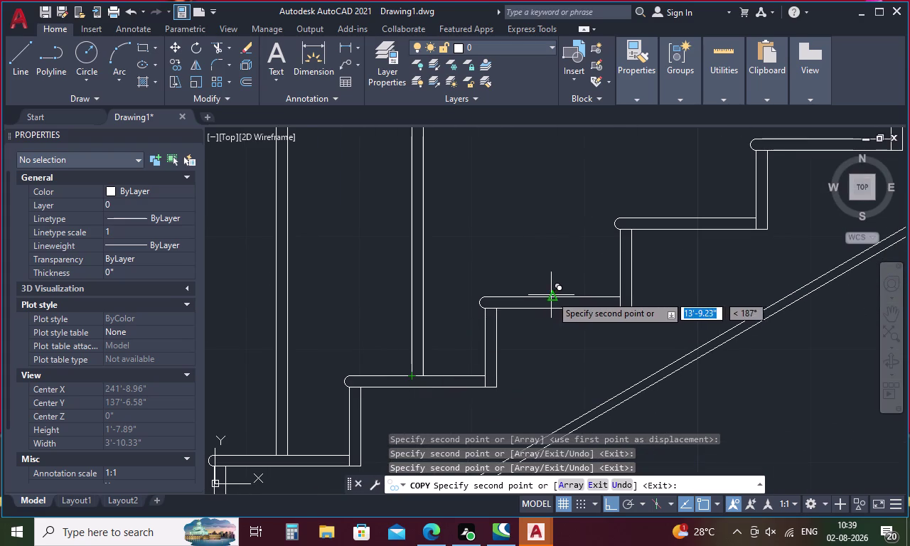
click(554, 297)
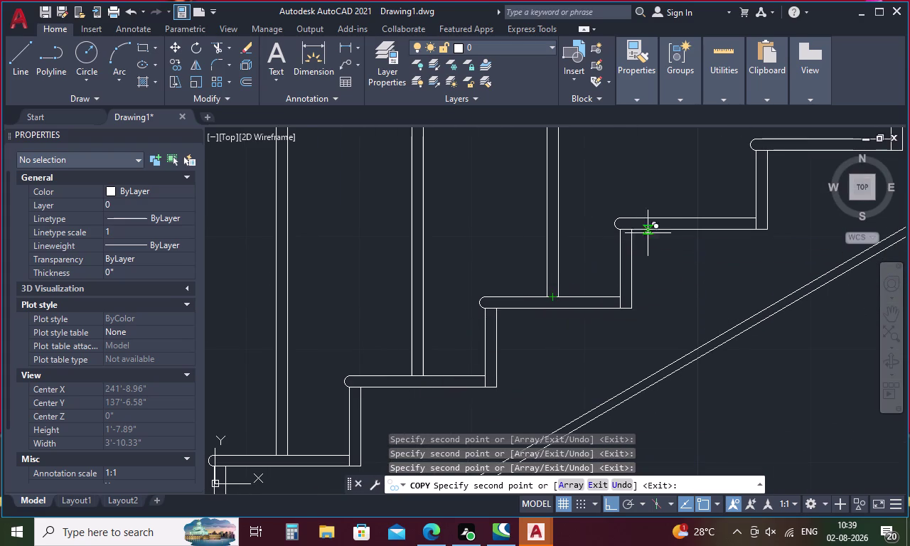
click(690, 218)
Place baluster copies on the remaining upper steps up to the landing, then finish copying.
middle_drag(686, 261, 354, 419)
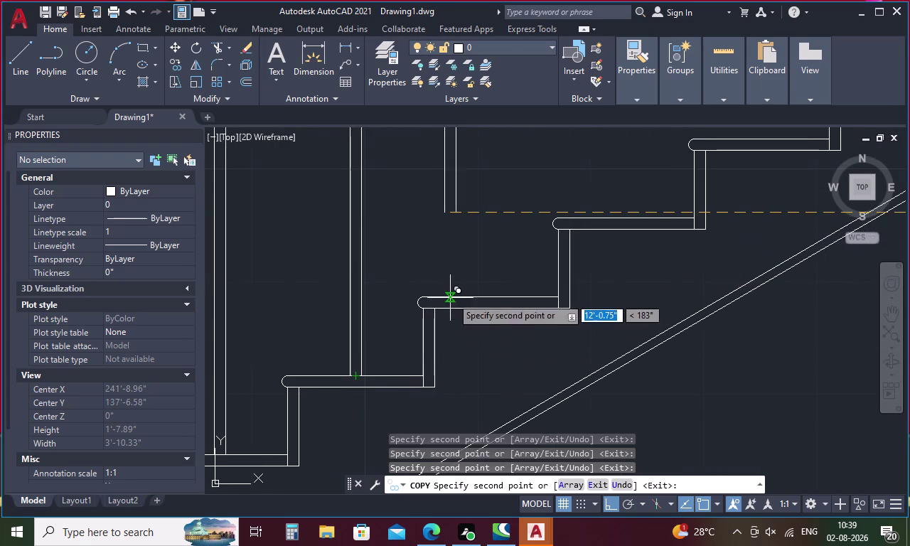
click(491, 295)
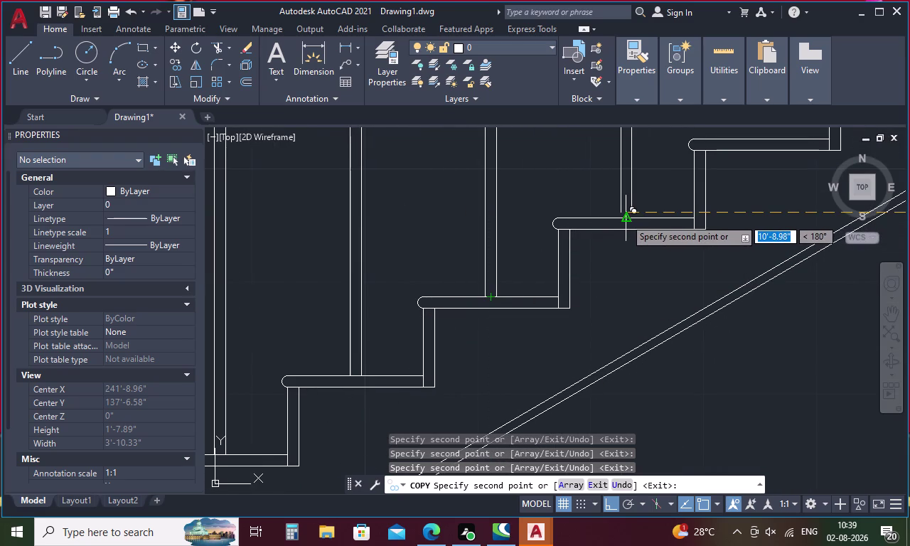
scroll(up, 3)
click(628, 219)
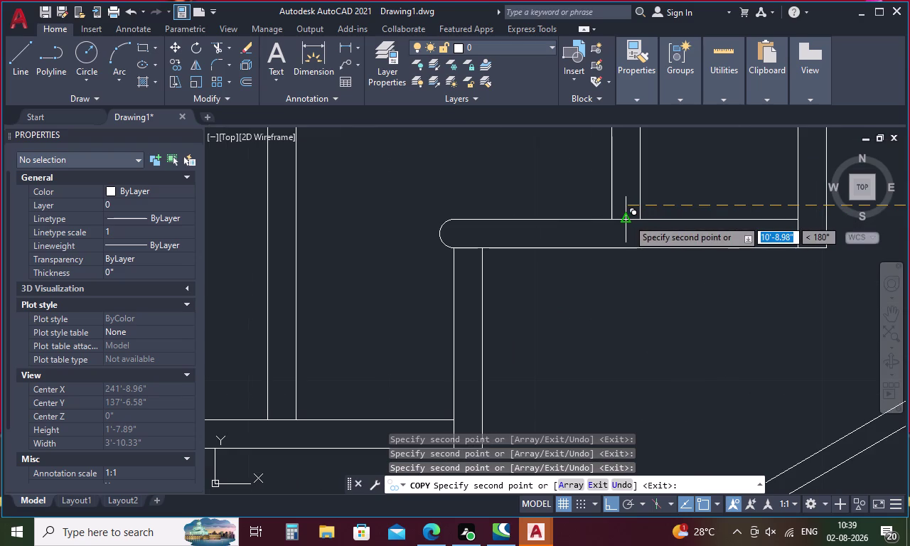
scroll(down, 3)
scroll(down, 3)
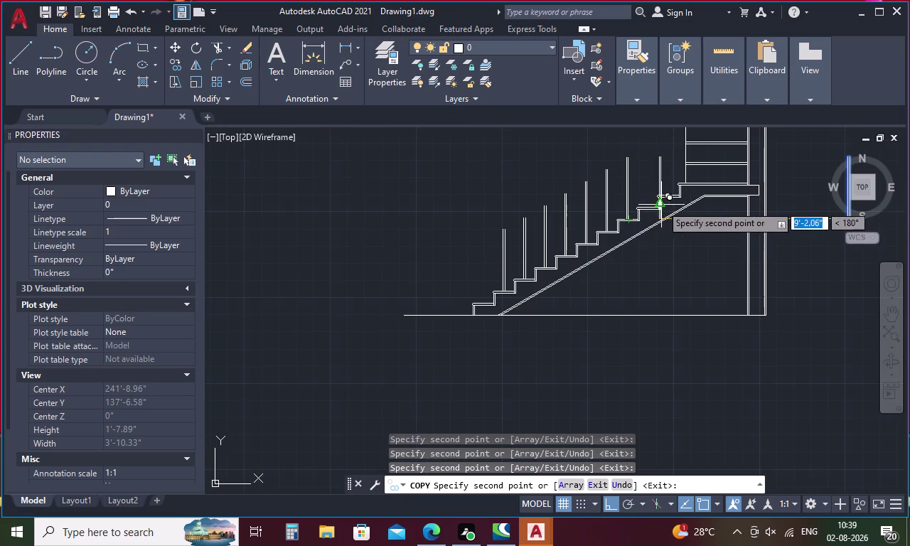
scroll(up, 3)
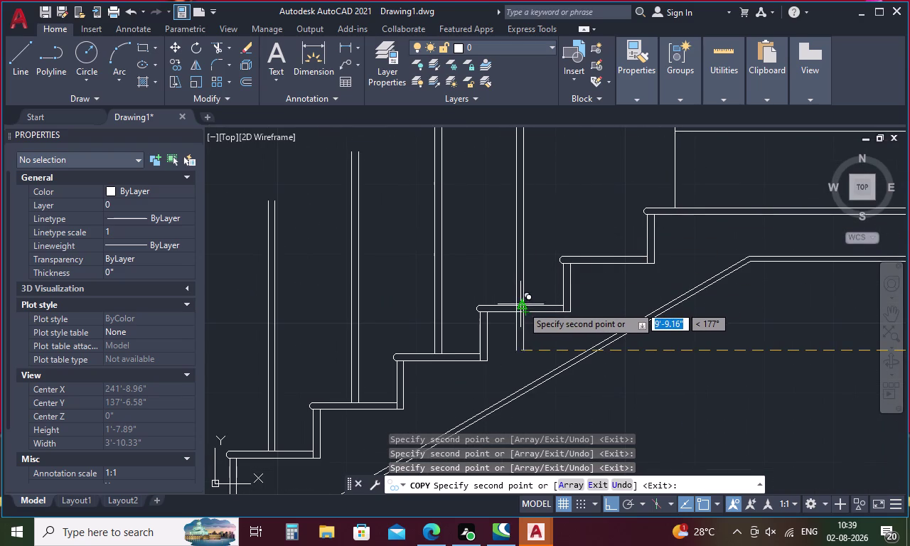
scroll(up, 3)
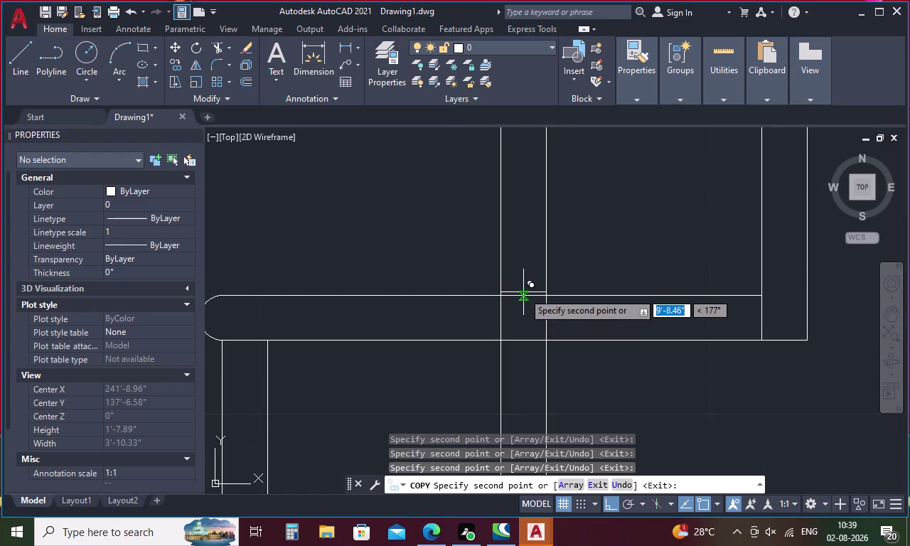
click(496, 296)
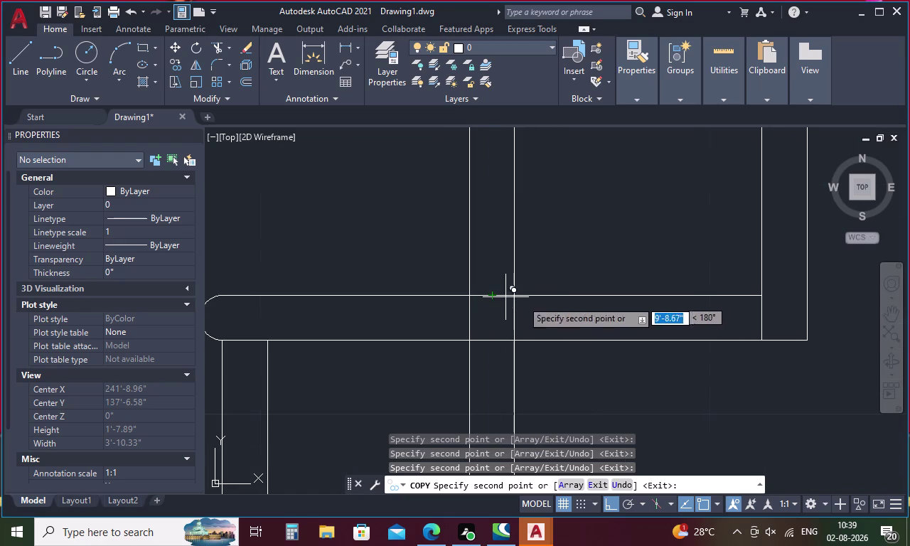
scroll(down, 3)
scroll(up, 3)
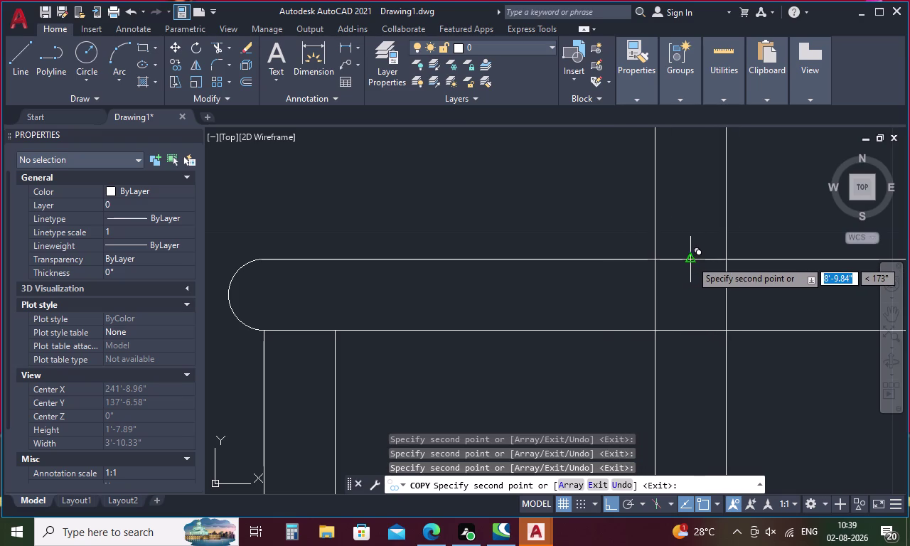
click(692, 259)
scroll(down, 3)
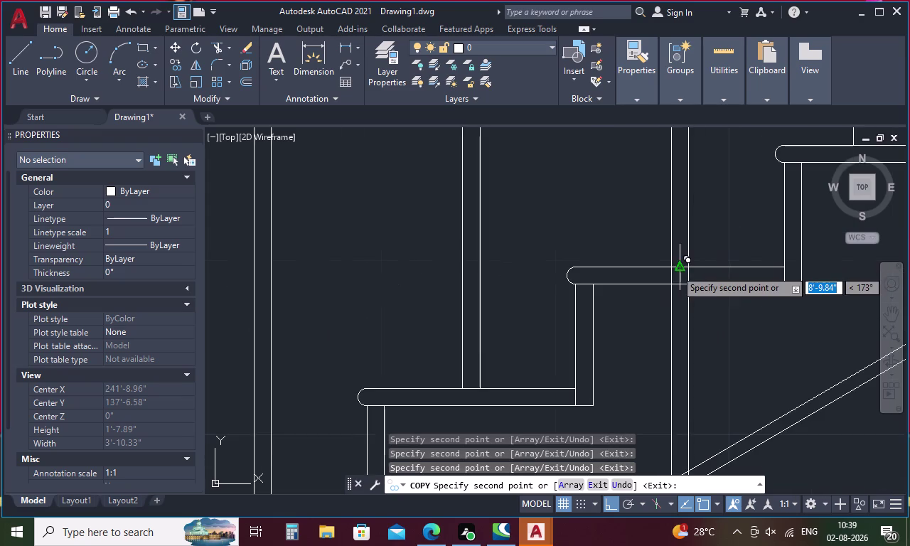
scroll(down, 3)
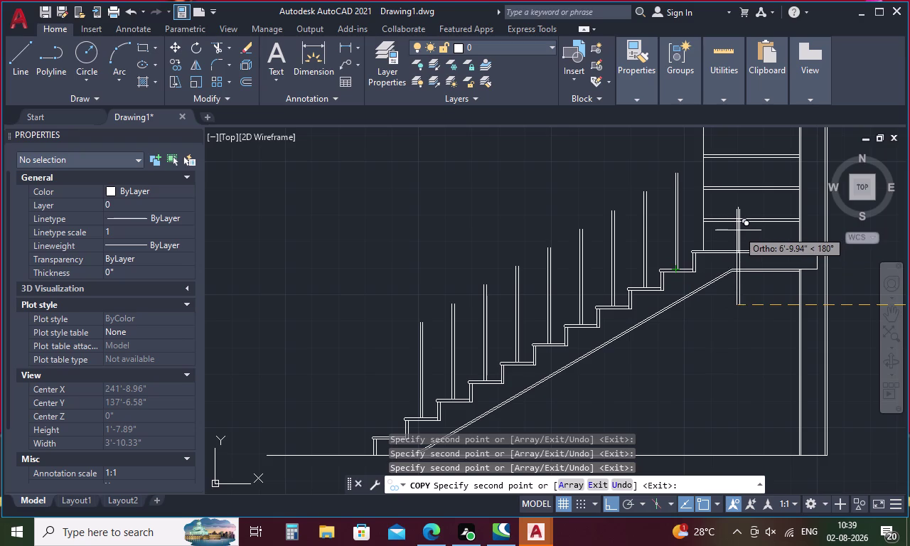
middle_drag(738, 231, 635, 272)
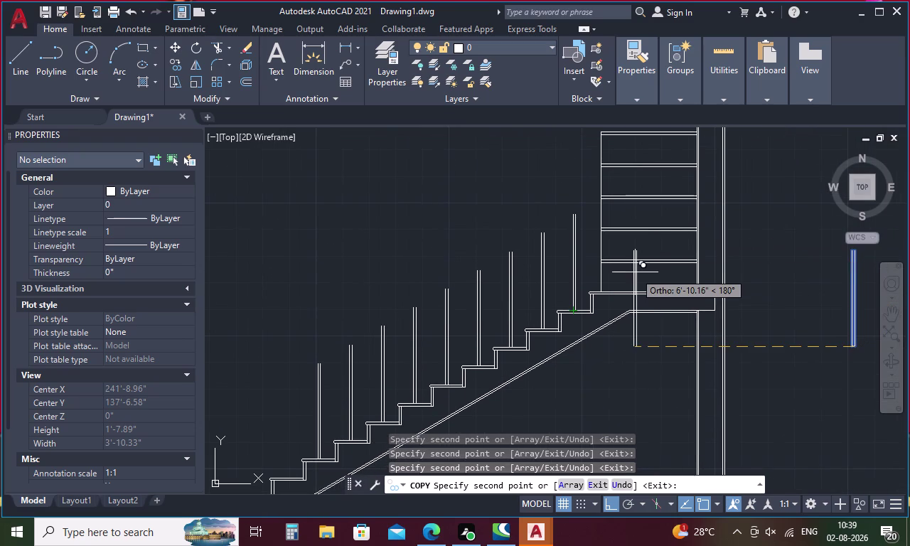
key(Escape)
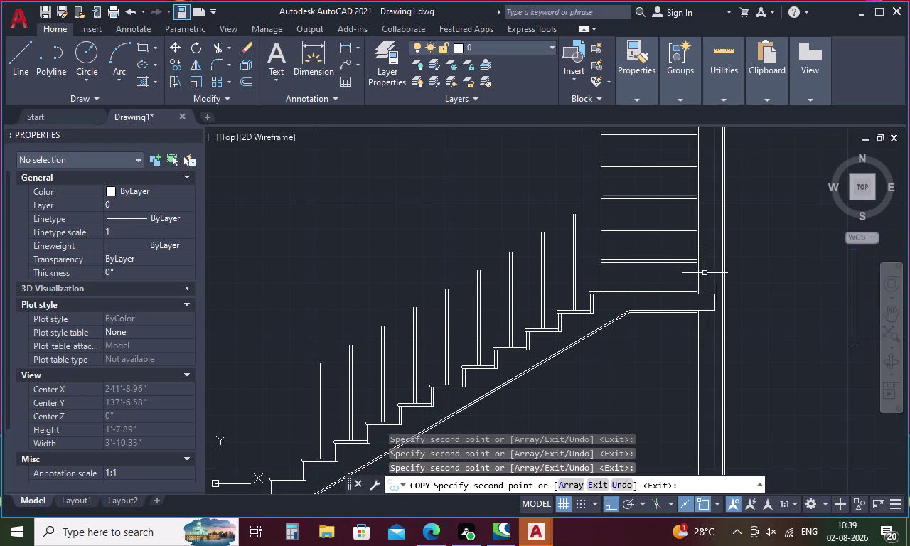
scroll(down, 3)
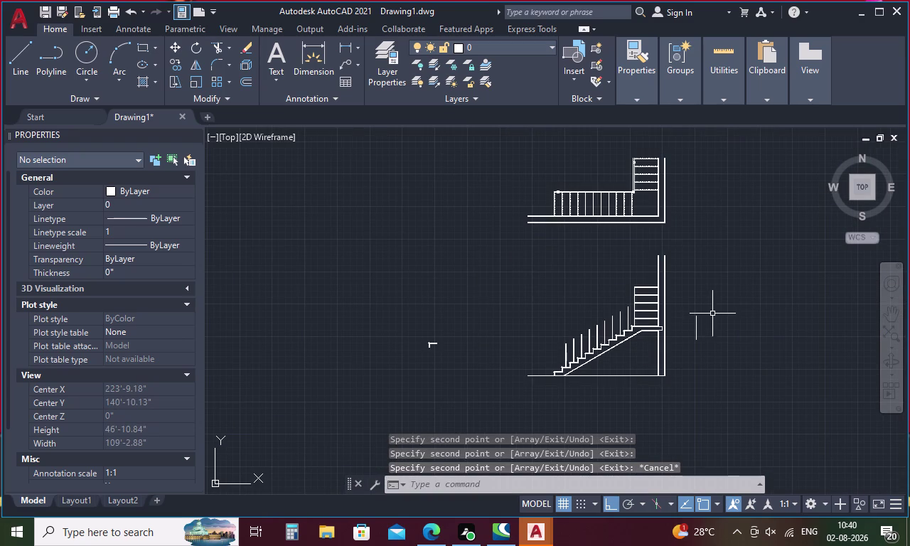
Erase the spare baluster lines right of the staircase elevation.
drag(713, 317, 692, 332)
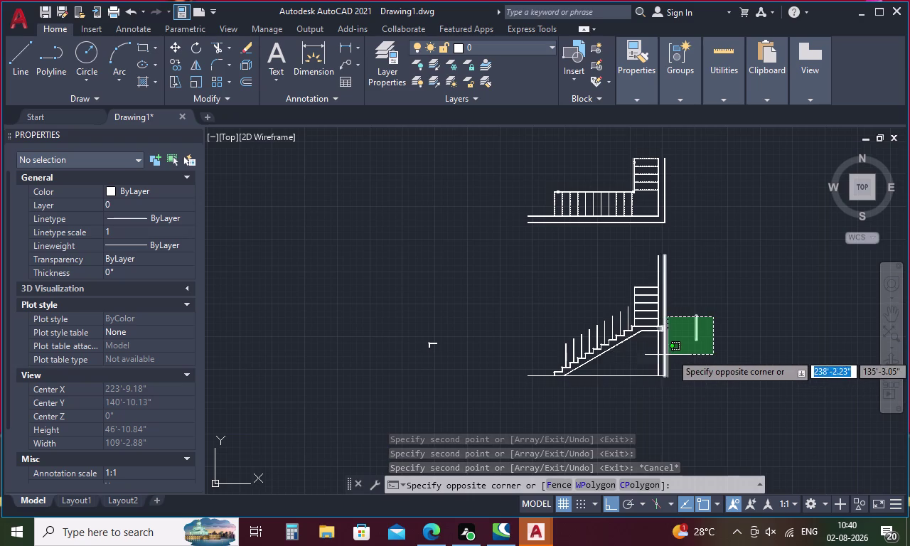
click(691, 346)
drag(452, 354, 444, 316)
key(Delete)
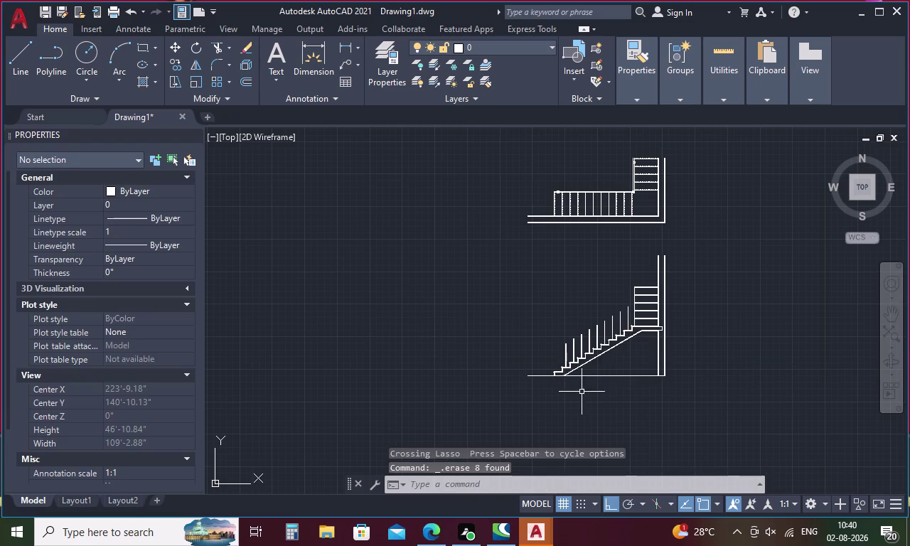
middle_drag(684, 347, 563, 368)
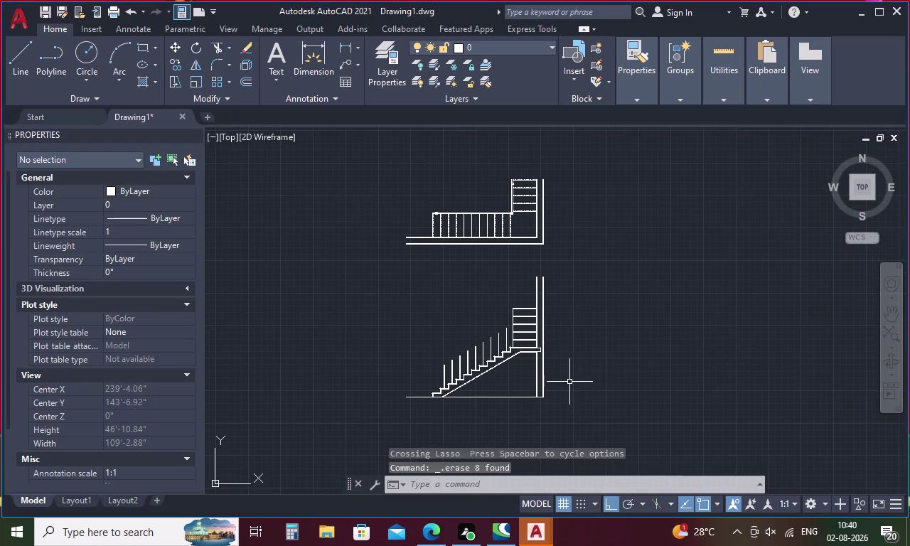
Start a new post line level with the landing.
key(Escape)
key(l)
key(Return)
click(574, 328)
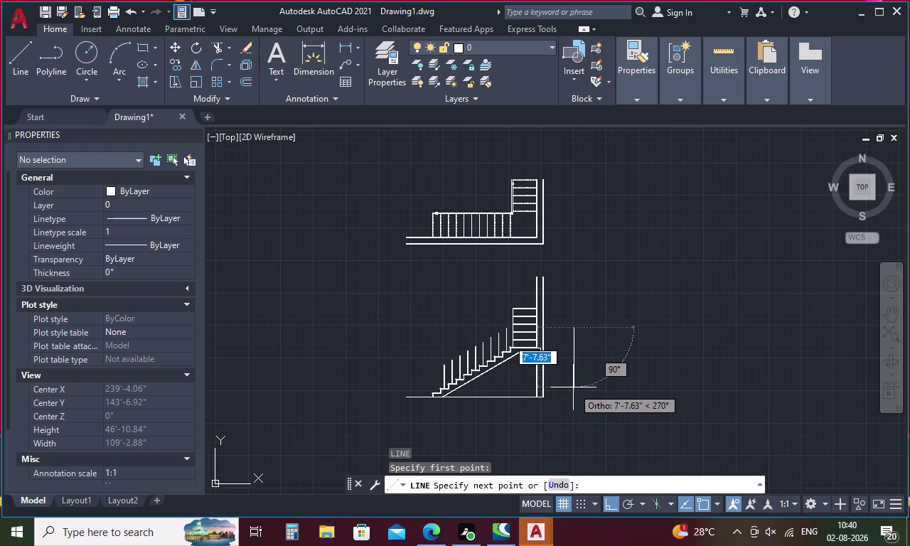
Draw a 3' vertical line and offset it 3" to the right for the post sides.
text(3')
key(Return)
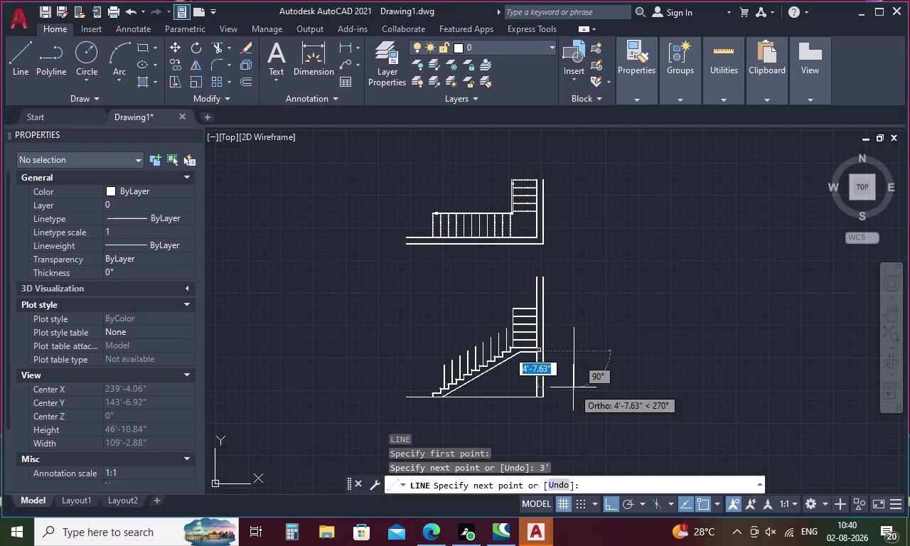
key(Escape)
key(o)
key(Return)
key(3)
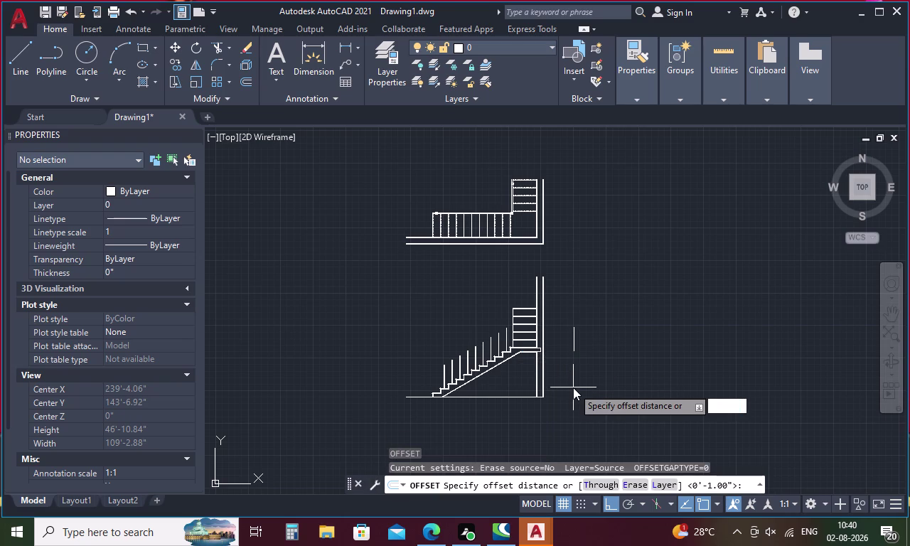
key(Return)
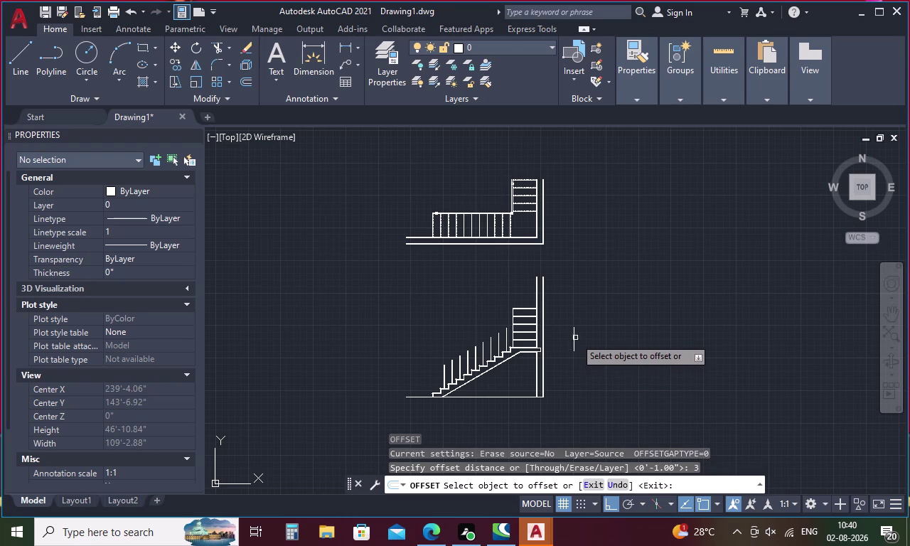
click(575, 338)
click(593, 328)
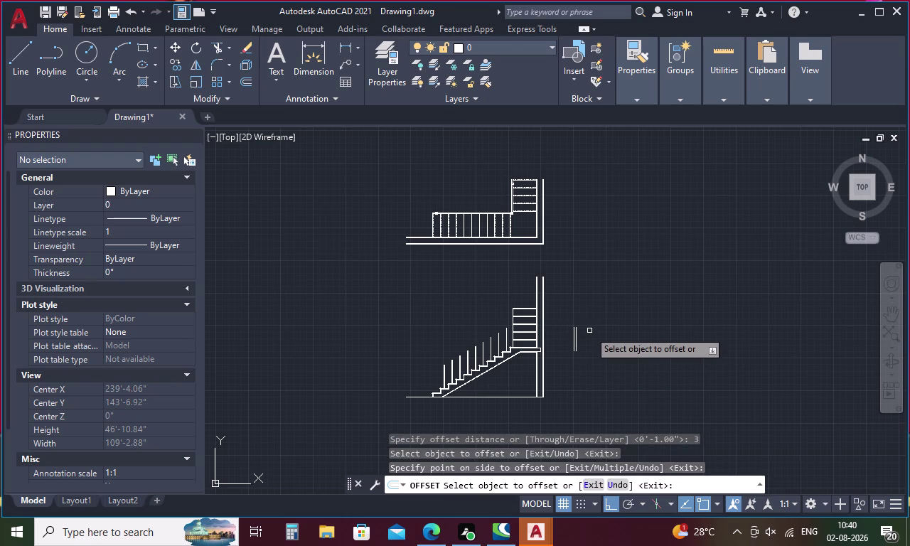
key(Escape)
Close the bottom and top ends of the double-line post with short lines.
key(l)
key(Return)
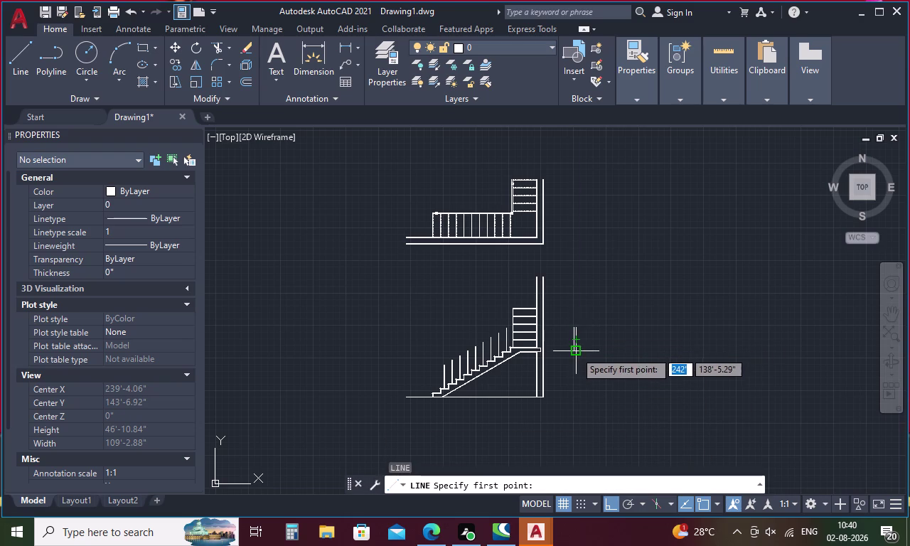
scroll(up, 3)
click(573, 353)
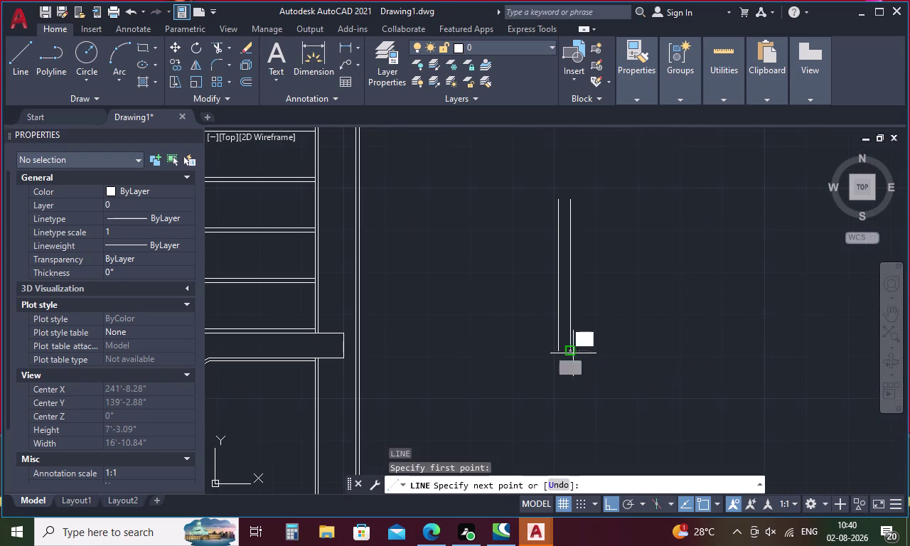
click(559, 352)
key(Escape)
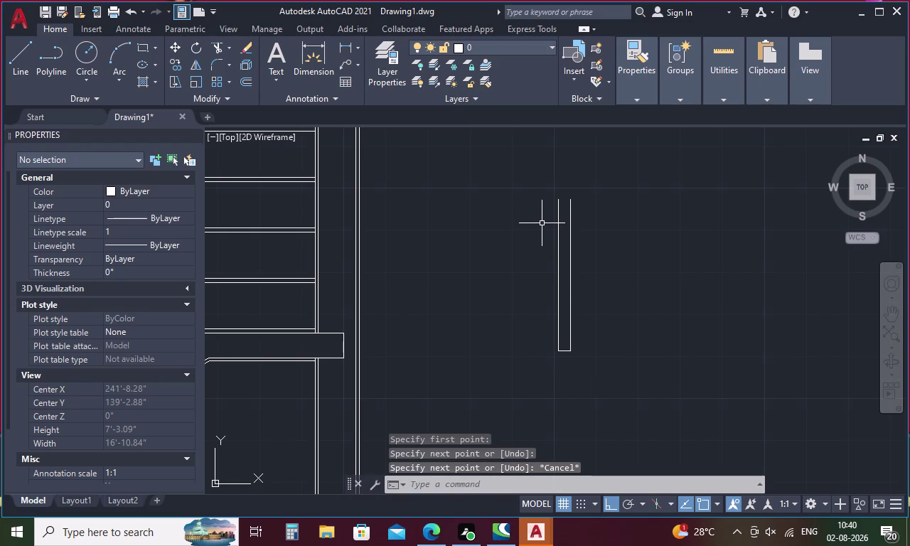
key(l)
key(Return)
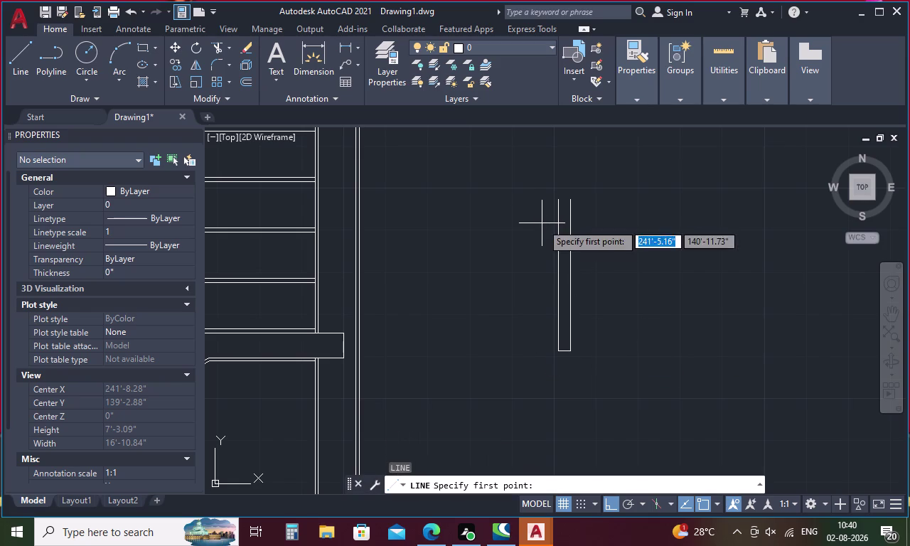
click(556, 199)
click(571, 198)
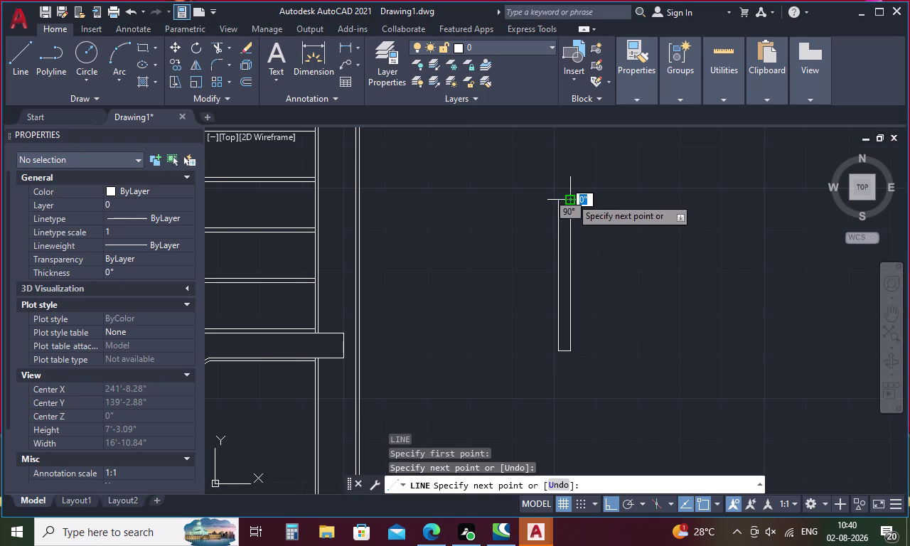
key(Escape)
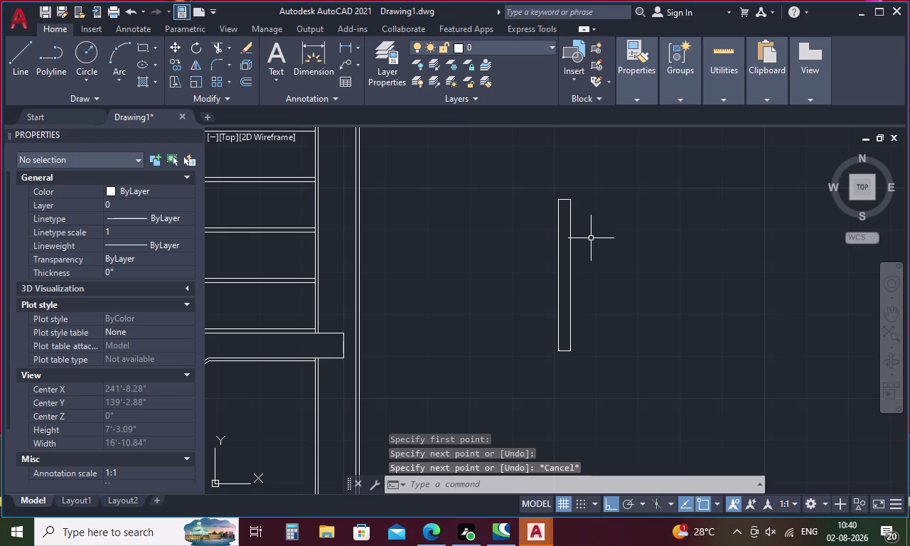
Start the CIRCLE command for the post cap.
key(o)
key(Escape)
key(c)
key(Return)
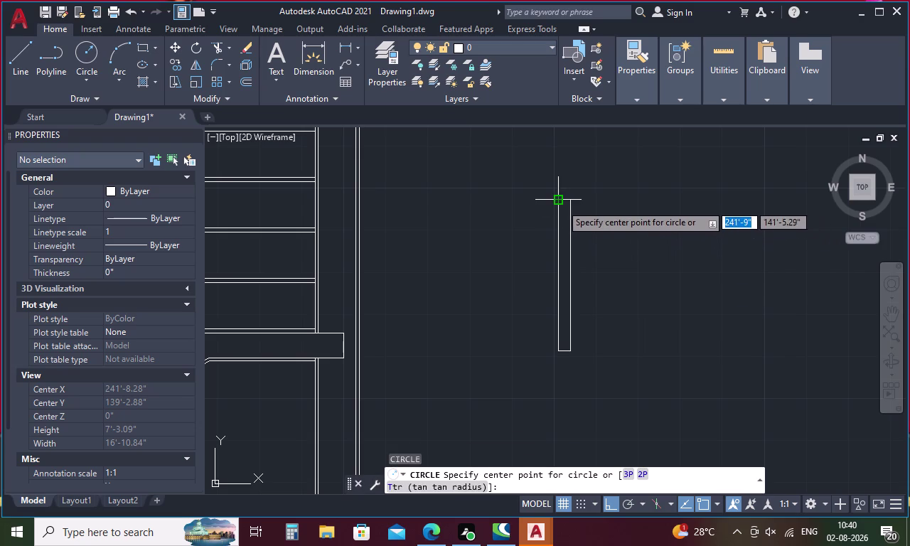
Centre the cap circle on the midpoint of the post's top edge.
scroll(up, 3)
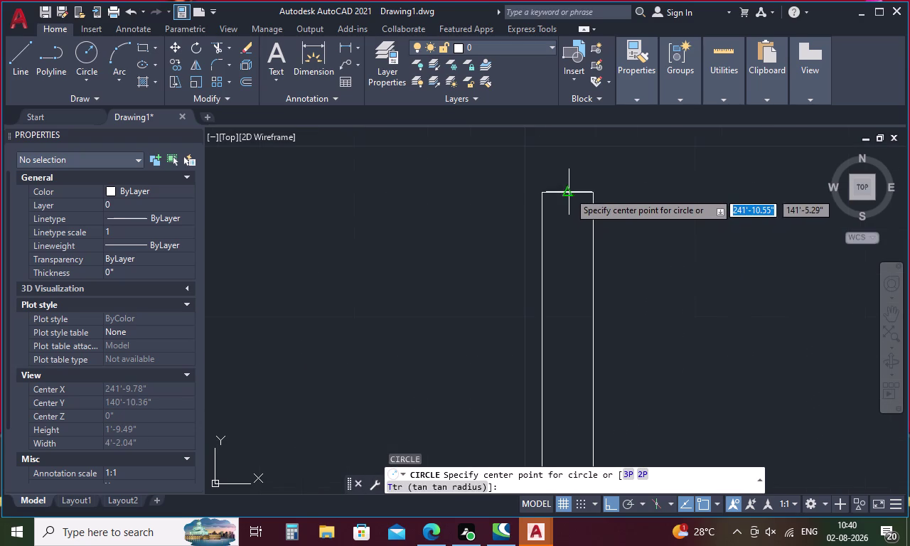
click(568, 190)
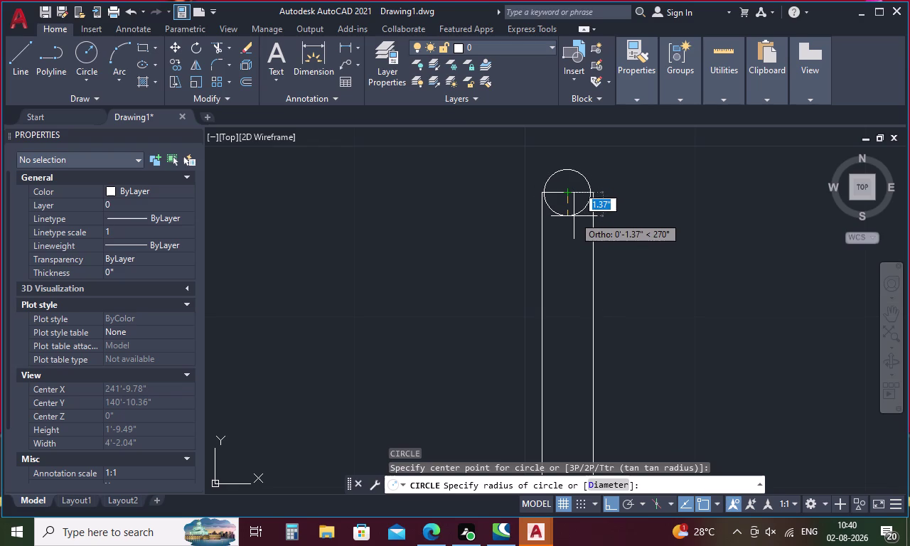
Give the cap circle a 1.5 radius.
text(1.)
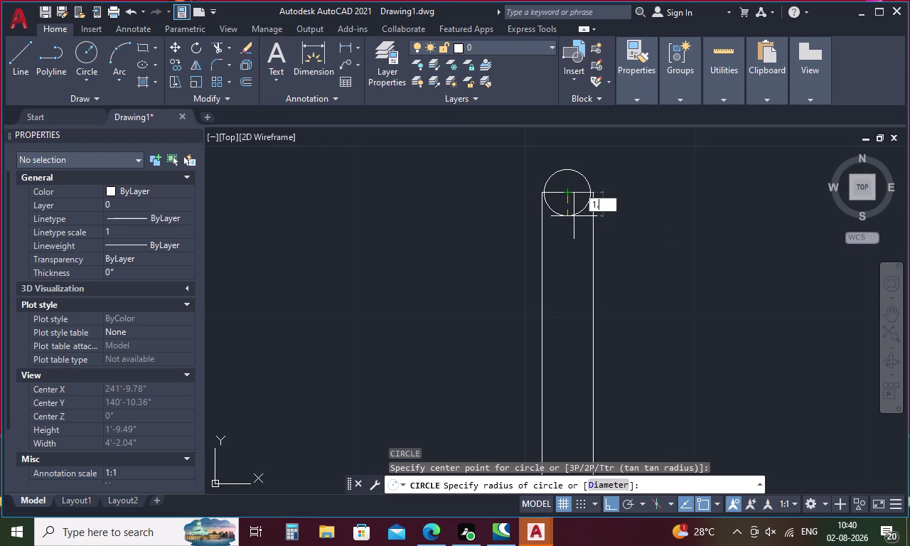
text(5)
key(Return)
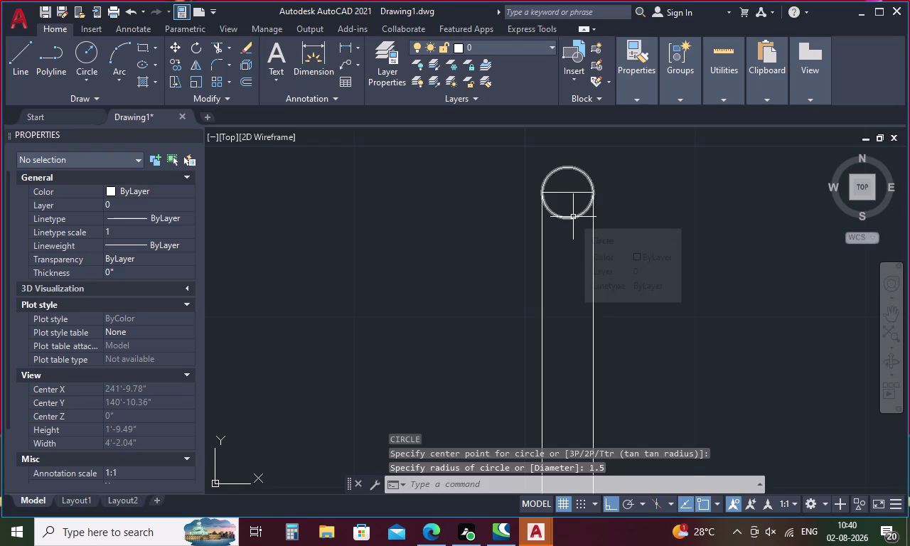
Draw a short line to the post's left edge and extend it to the right edge.
key(Escape)
key(l)
key(Return)
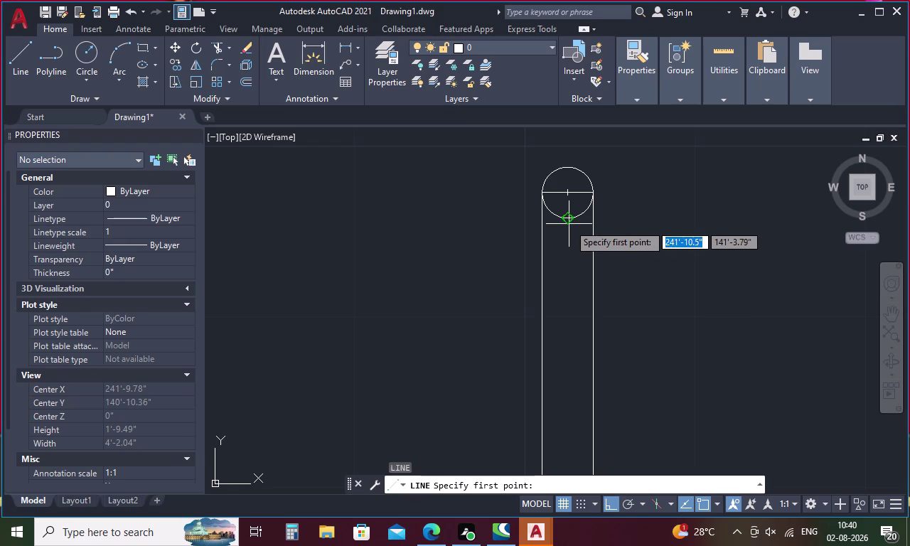
click(570, 220)
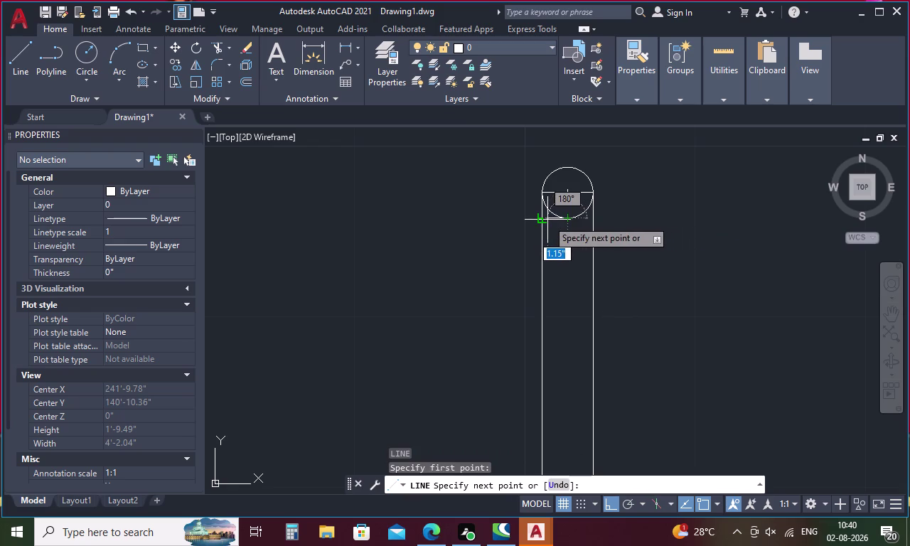
click(543, 220)
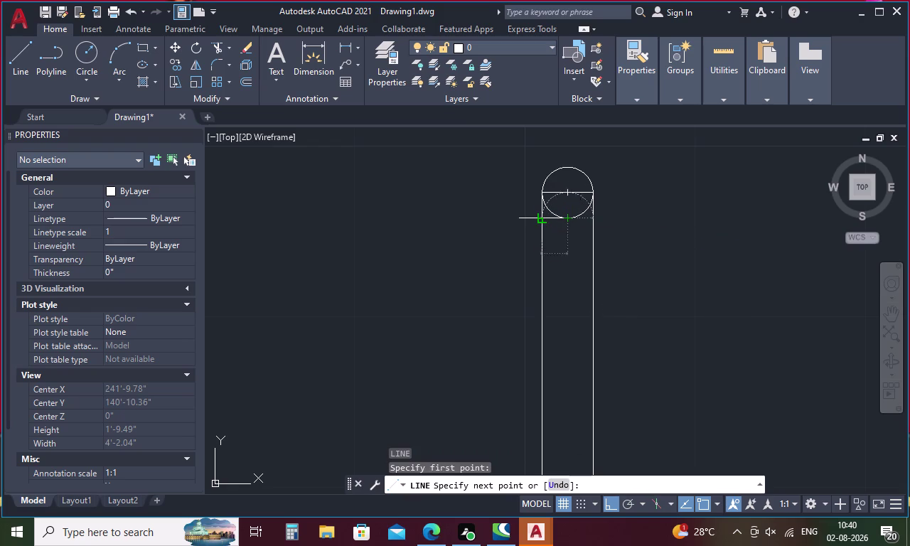
key(Escape)
text(ex)
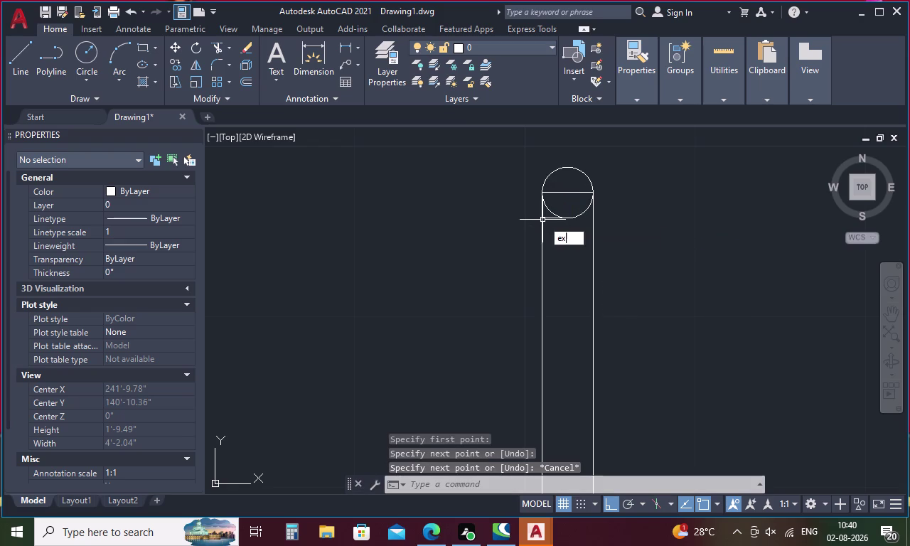
key(Return)
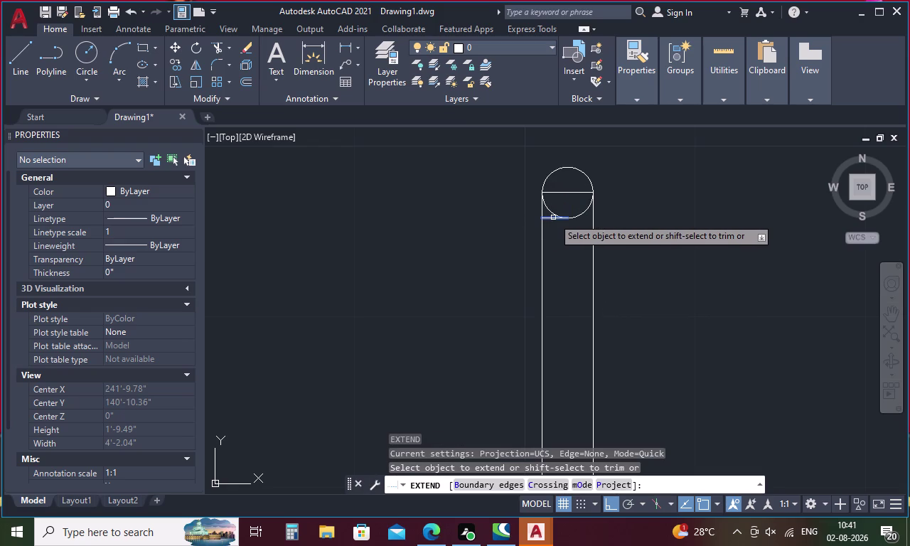
click(564, 220)
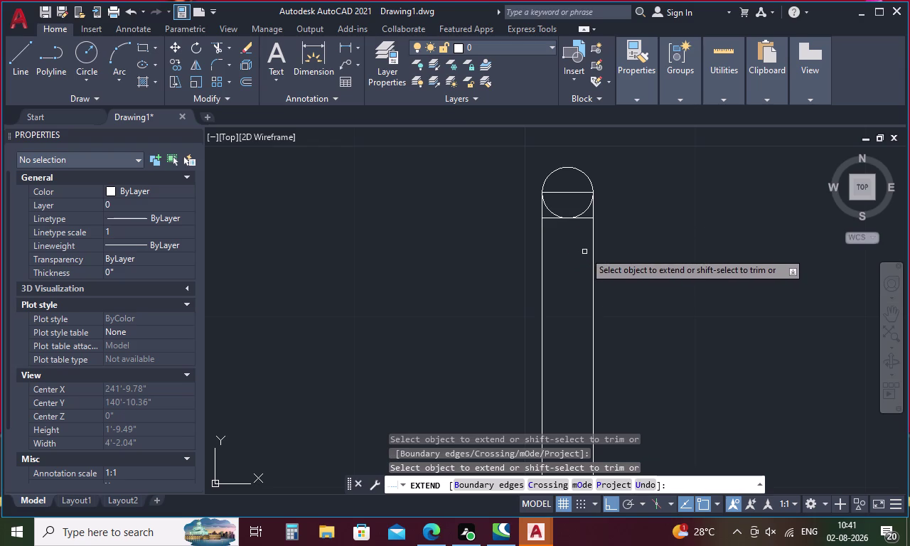
key(Escape)
Trim away the line pieces lying inside the cap circle.
text(tr)
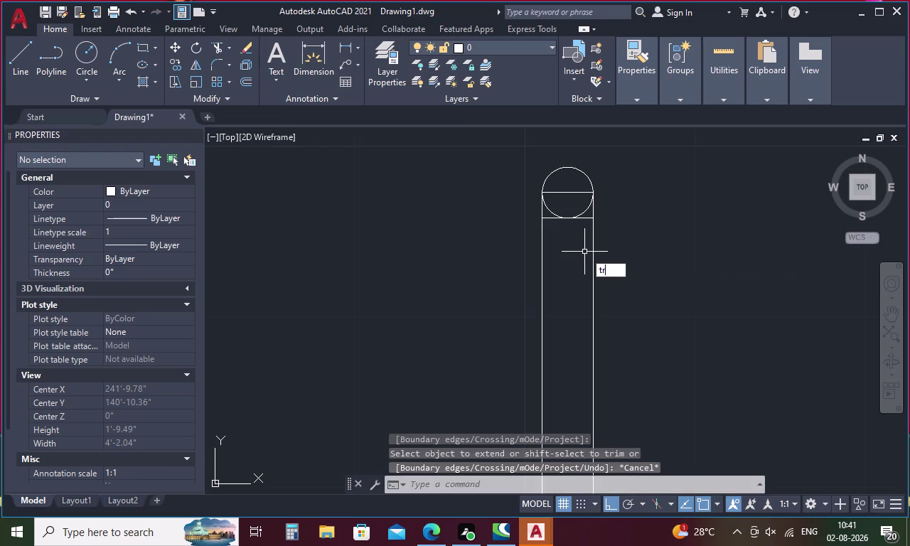
key(Return)
key(Return)
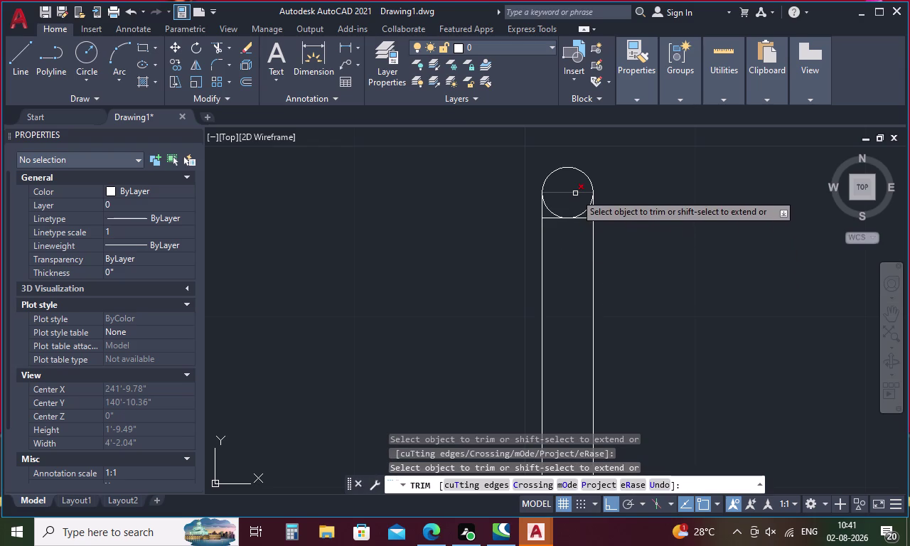
click(575, 193)
click(593, 210)
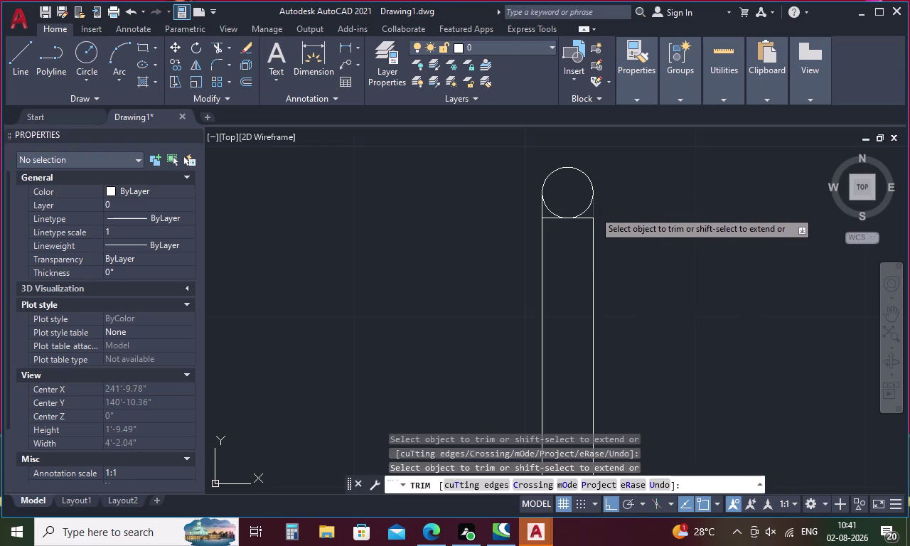
click(542, 213)
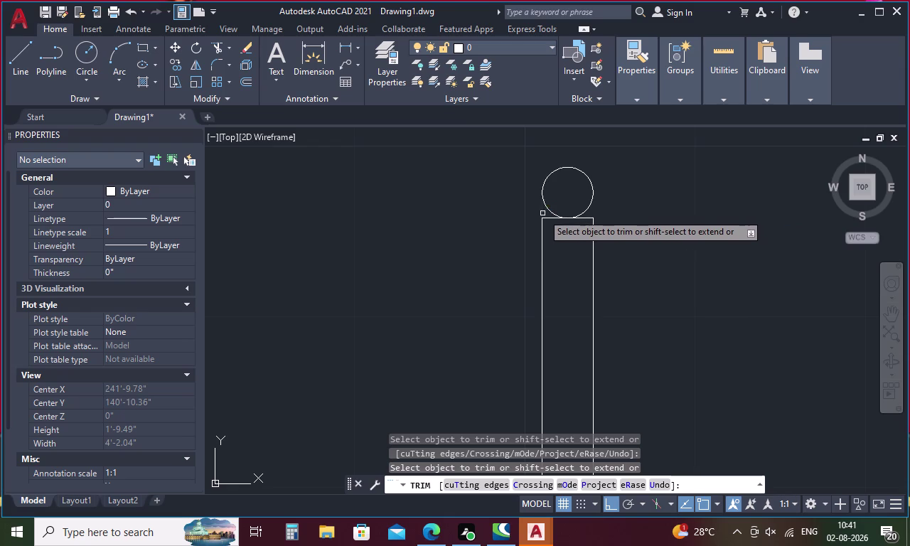
scroll(down, 3)
key(Escape)
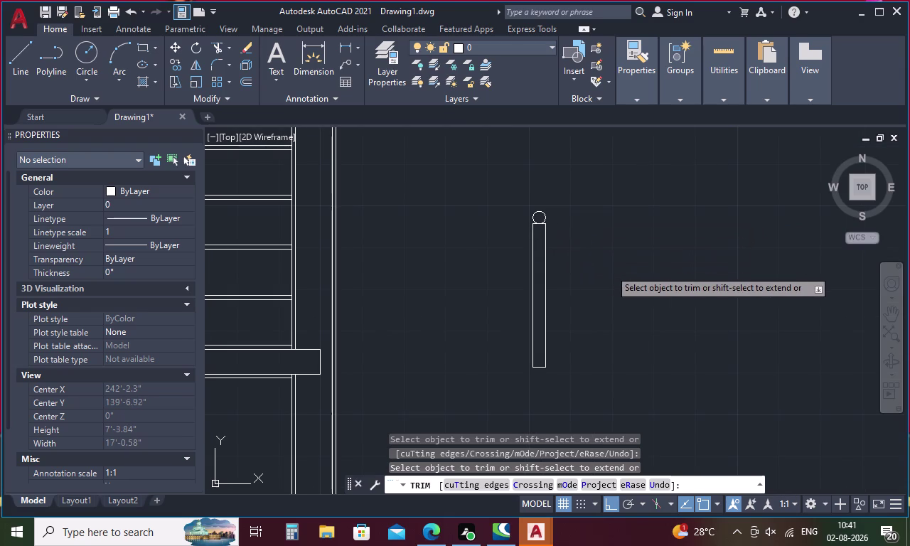
drag(597, 239, 502, 187)
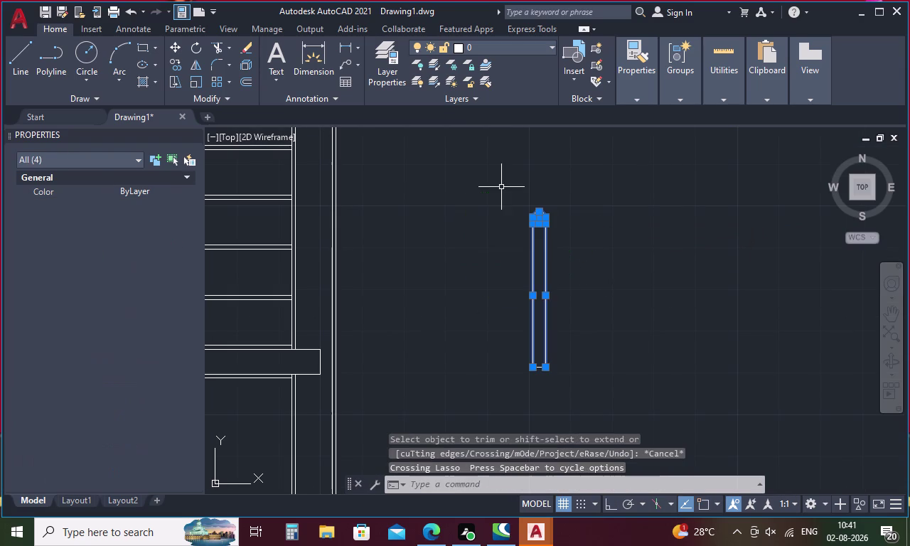
Abandon copying the capped post from its base, then start an XL construction line.
right_click(661, 298)
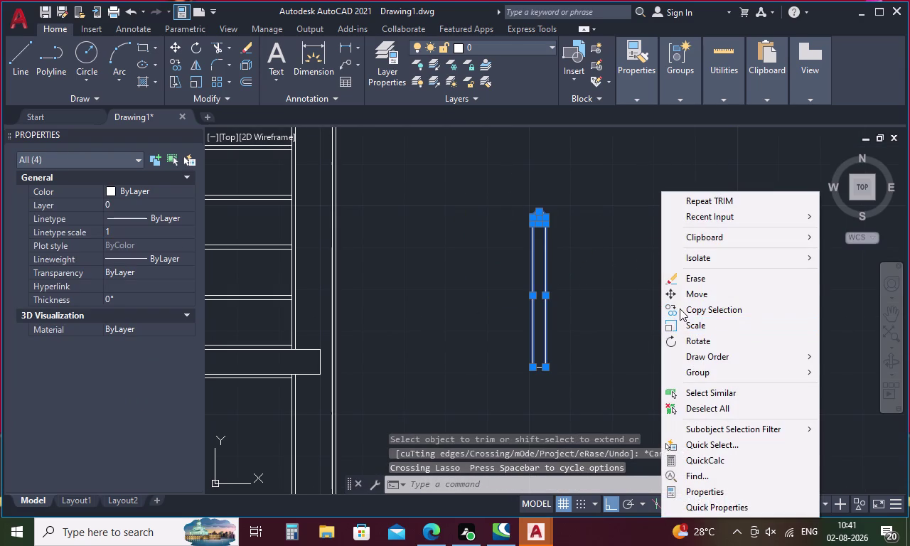
click(679, 308)
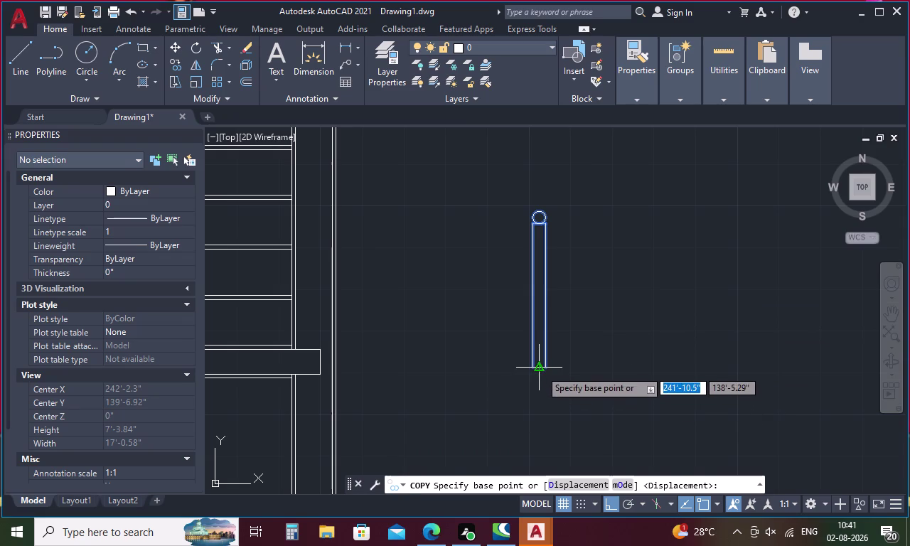
click(540, 370)
scroll(down, 3)
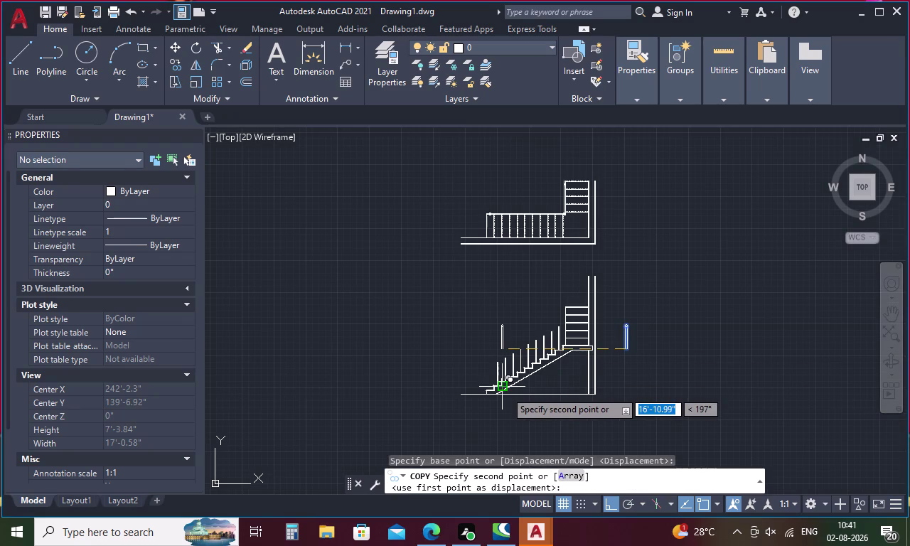
scroll(up, 3)
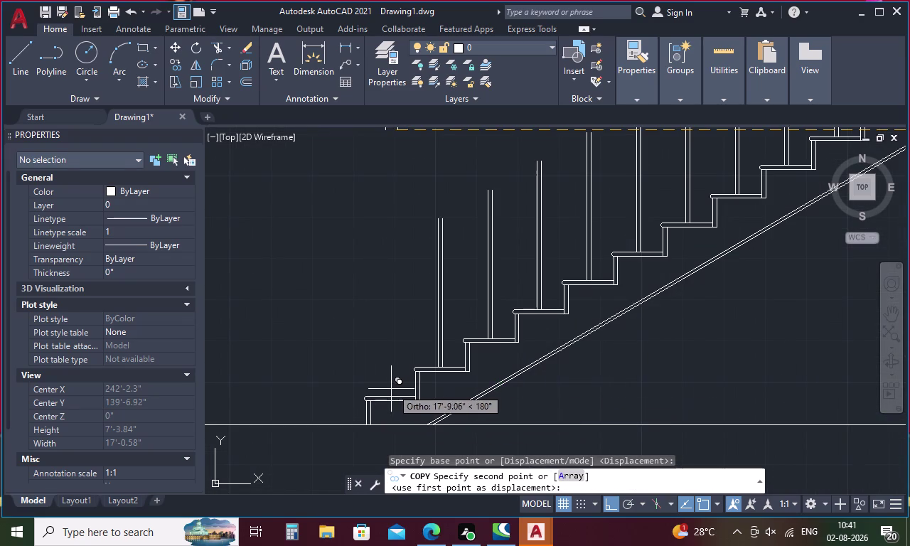
scroll(up, 3)
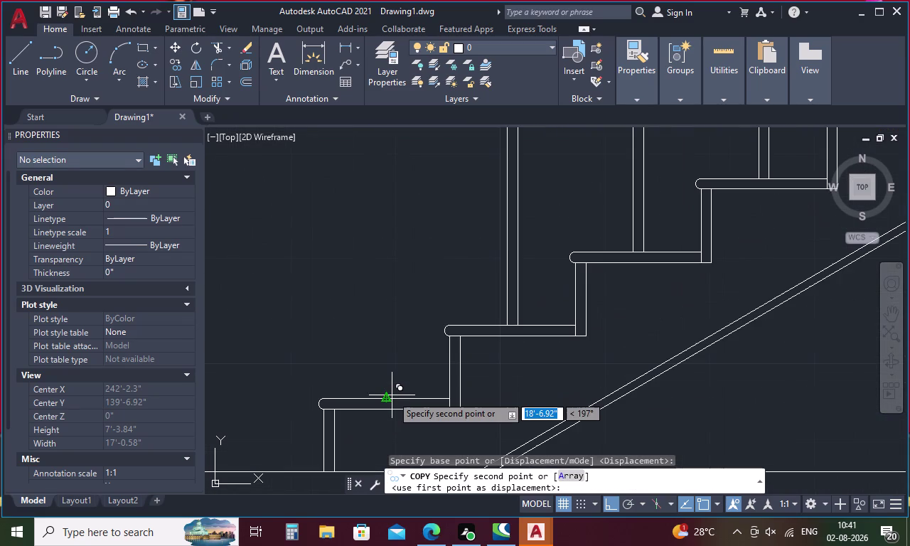
key(Escape)
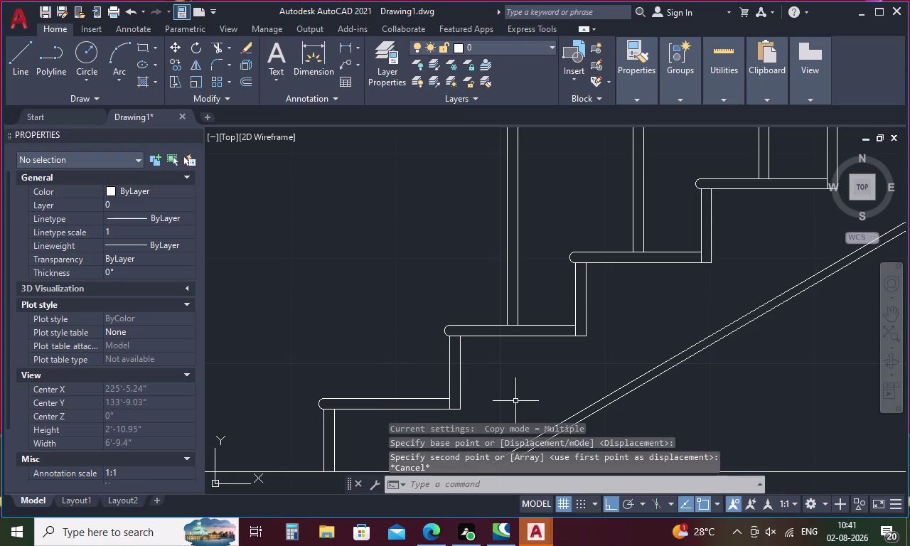
text(xl)
key(Return)
Place vertical construction lines through the post centre and the railing corner.
scroll(down, 3)
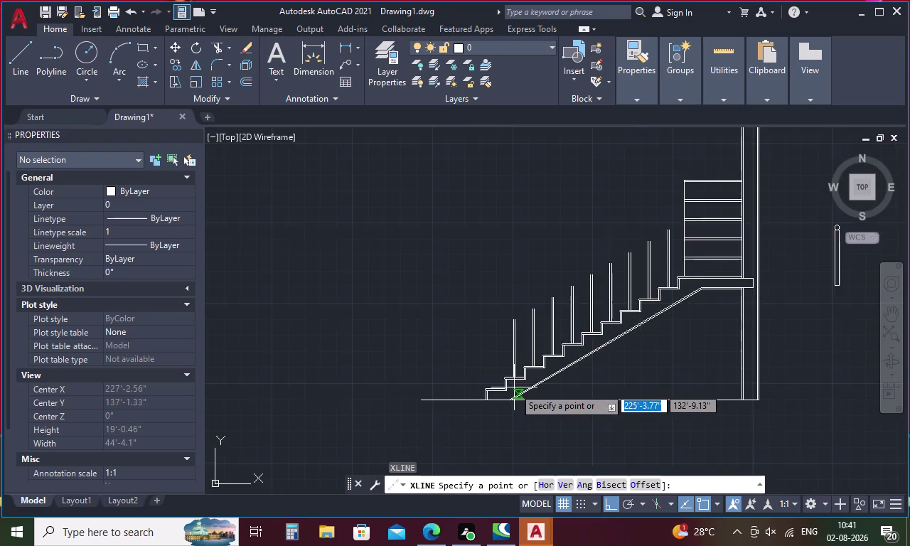
scroll(down, 3)
scroll(up, 3)
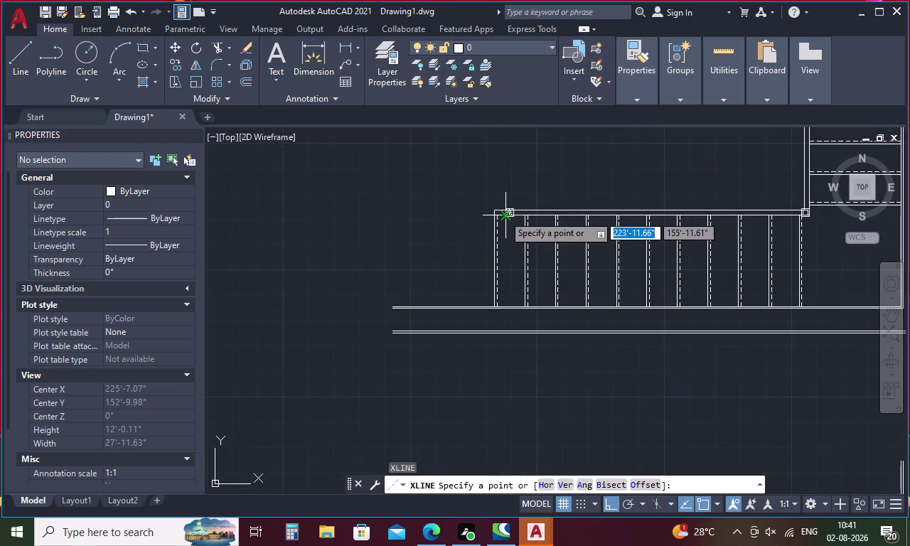
scroll(up, 3)
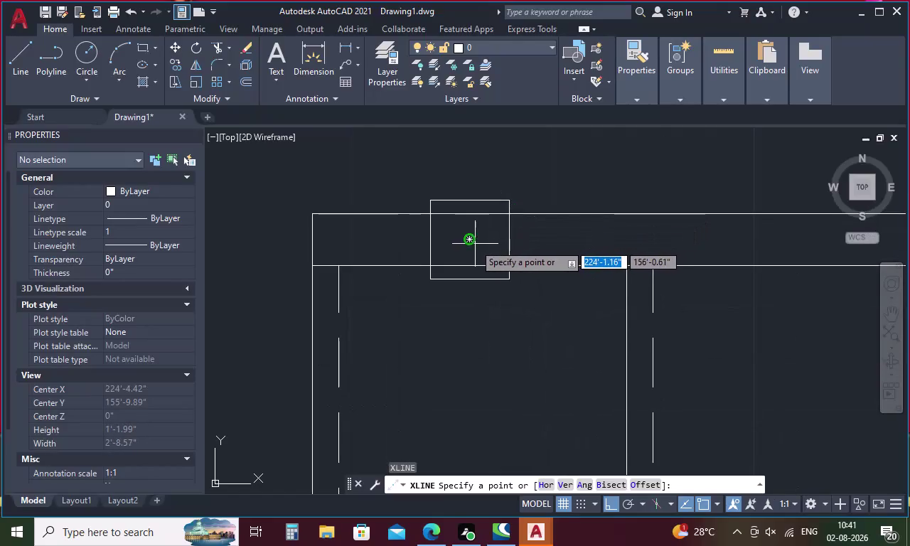
click(565, 486)
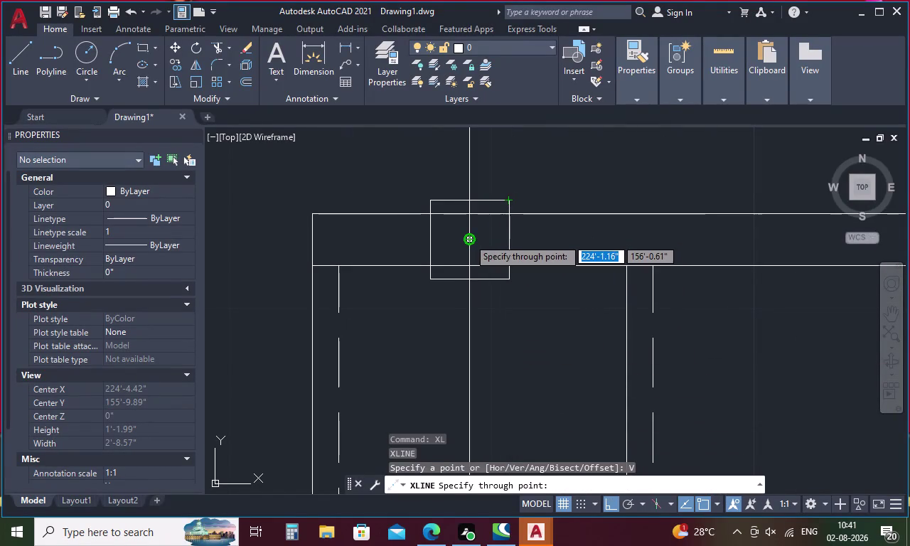
click(469, 238)
scroll(down, 3)
scroll(down, 3)
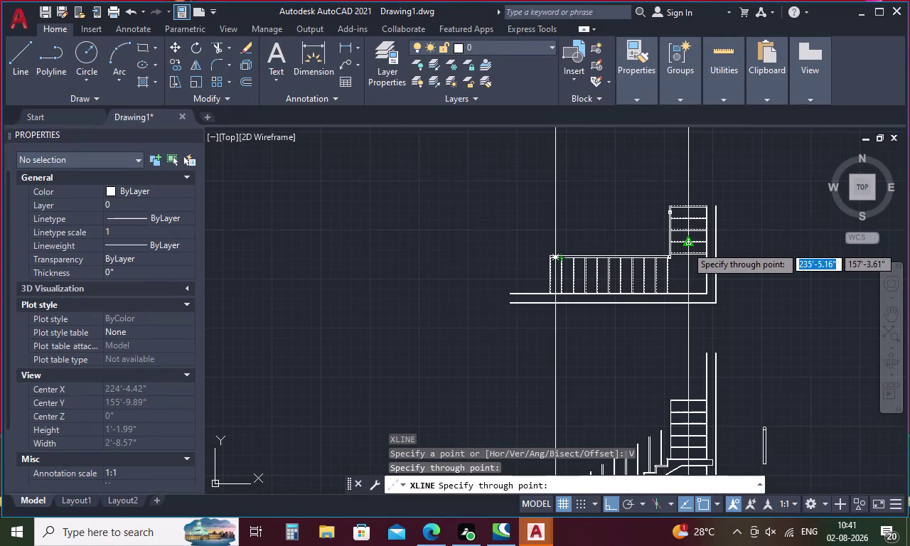
scroll(up, 3)
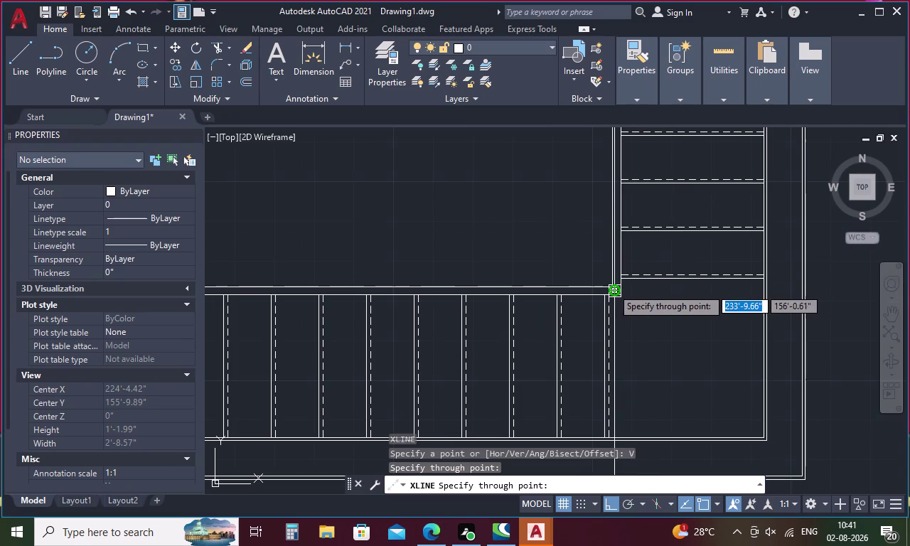
scroll(up, 3)
click(616, 298)
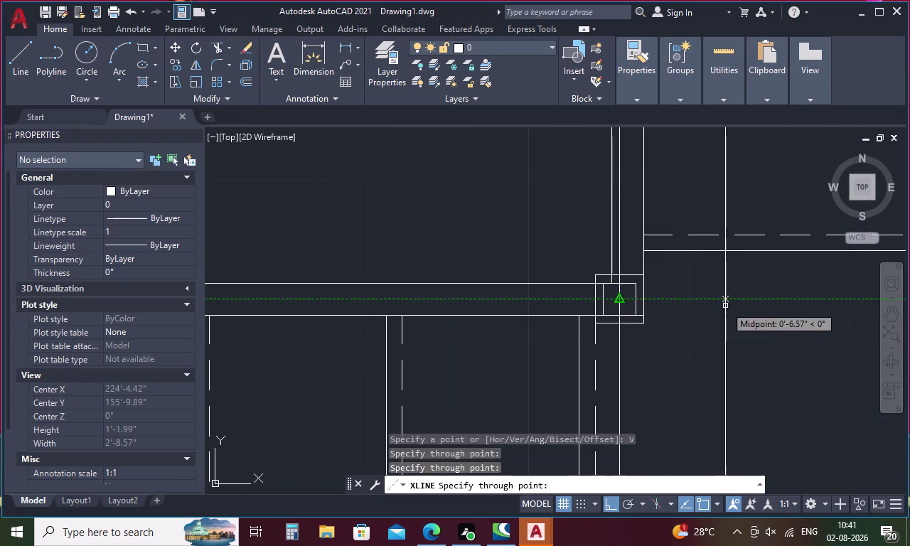
Add a vertical construction line through the upper railing post and end the command.
scroll(down, 3)
middle_drag(738, 229, 725, 239)
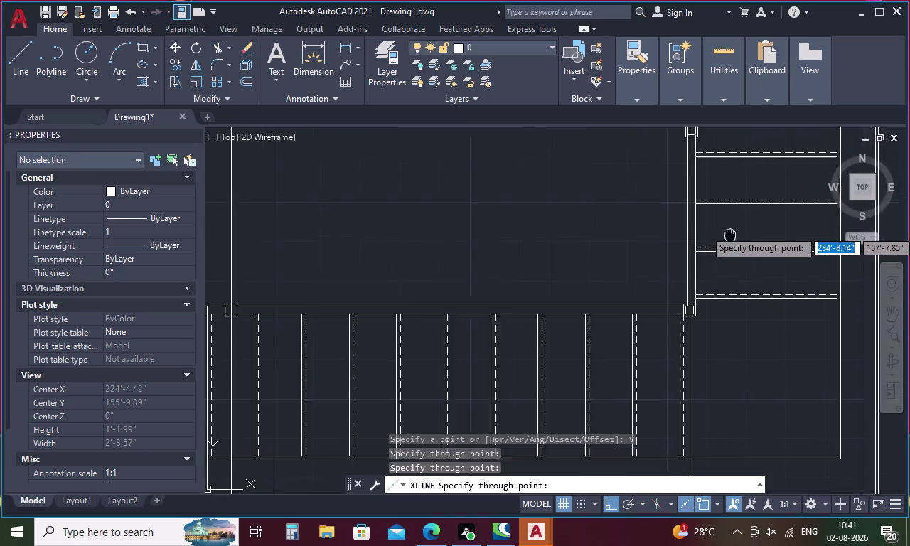
middle_drag(725, 239, 630, 293)
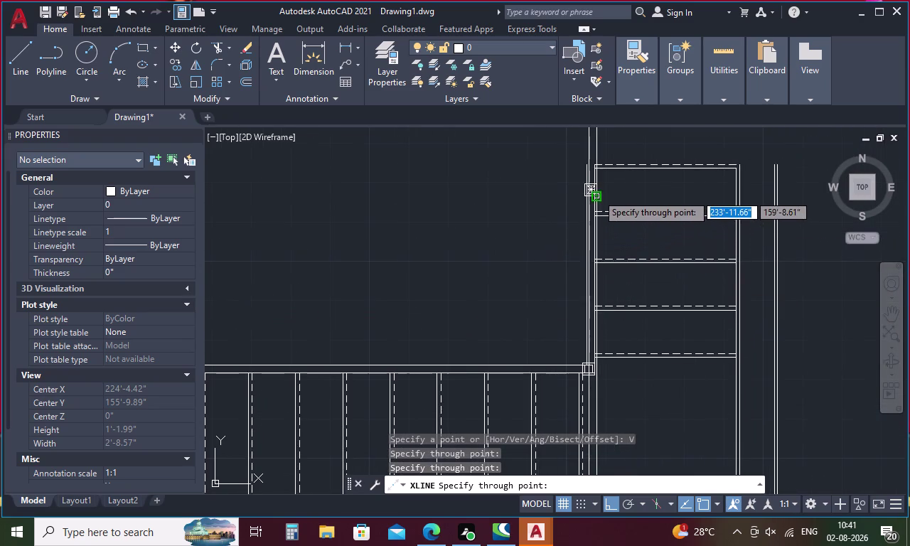
scroll(up, 3)
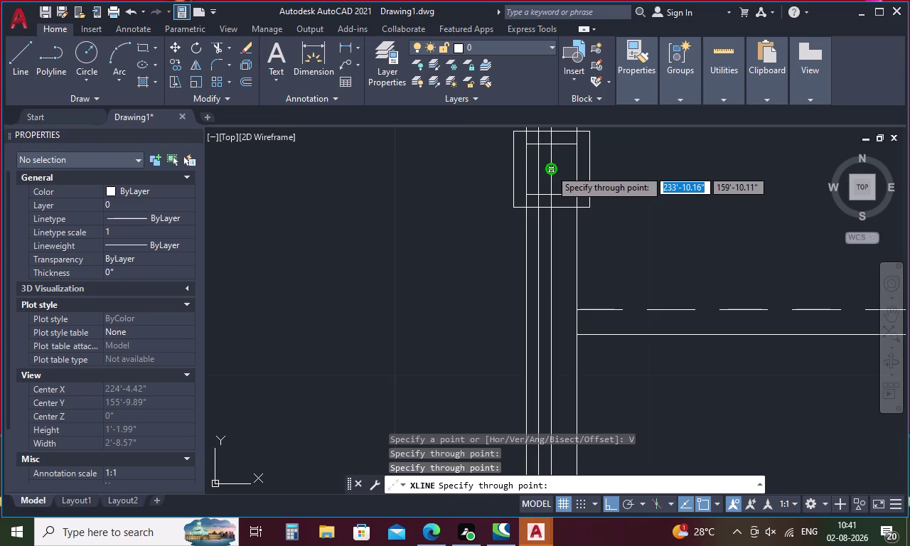
click(550, 169)
scroll(down, 3)
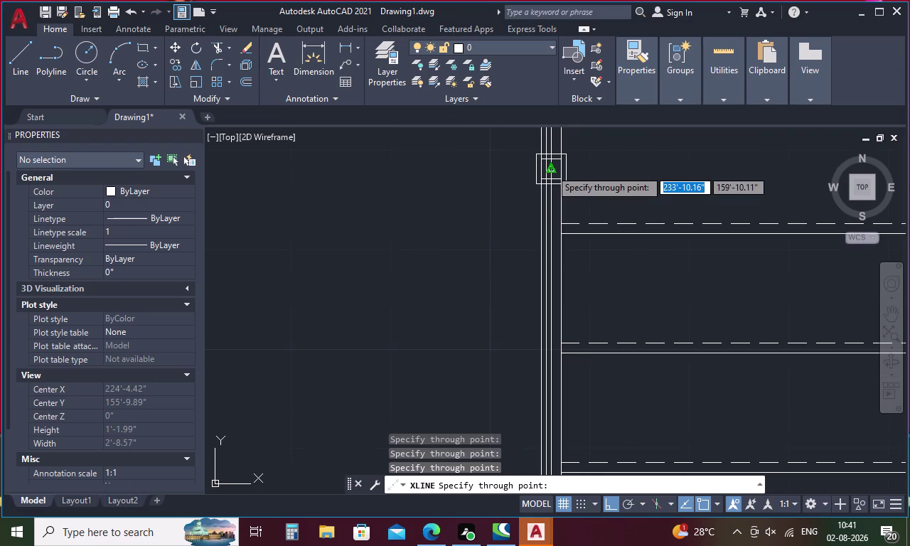
key(Escape)
scroll(down, 3)
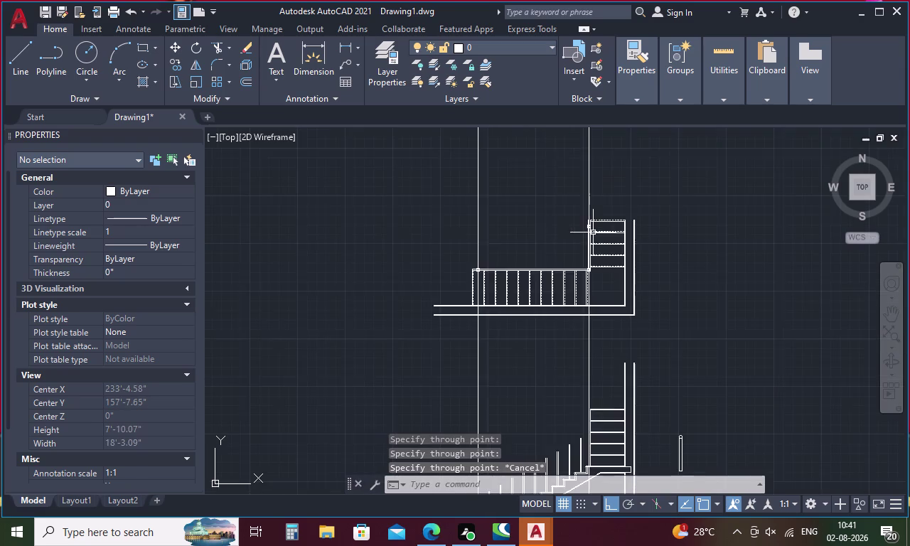
scroll(down, 3)
scroll(up, 3)
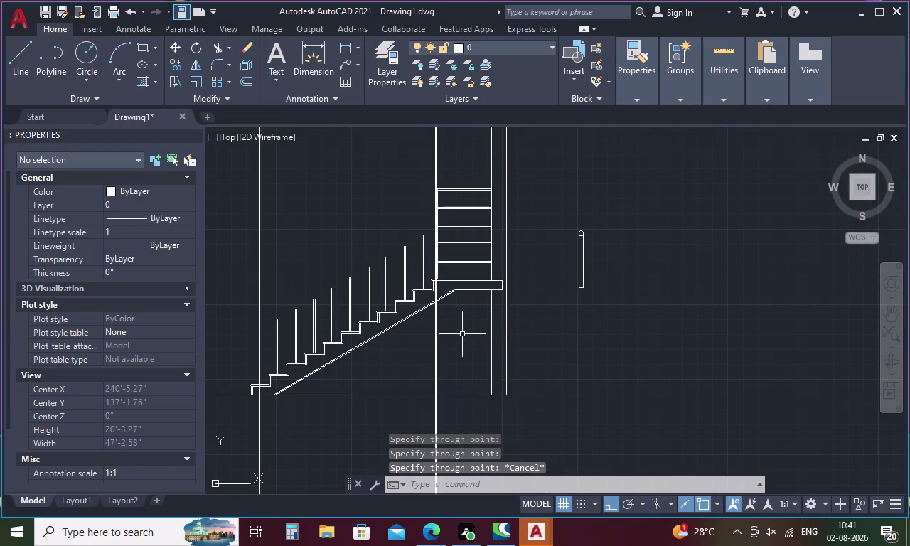
scroll(up, 3)
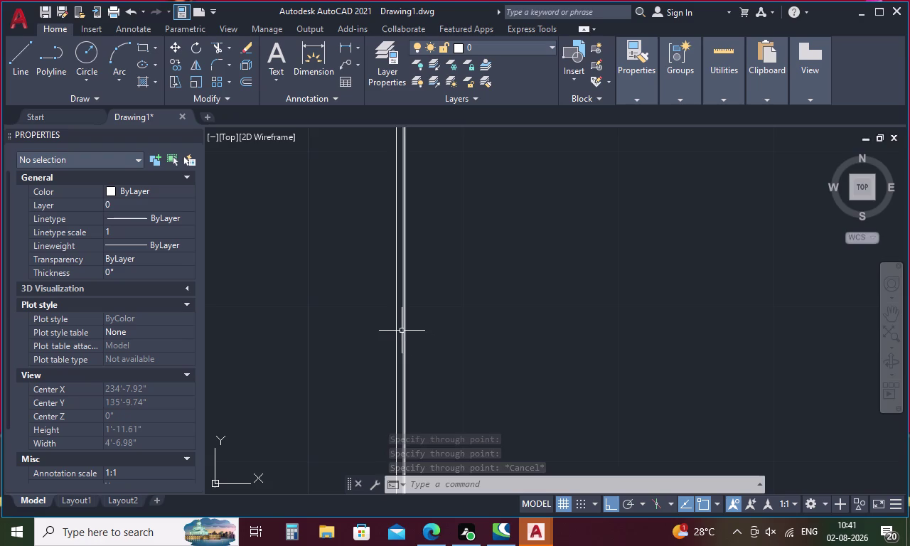
scroll(down, 3)
scroll(up, 3)
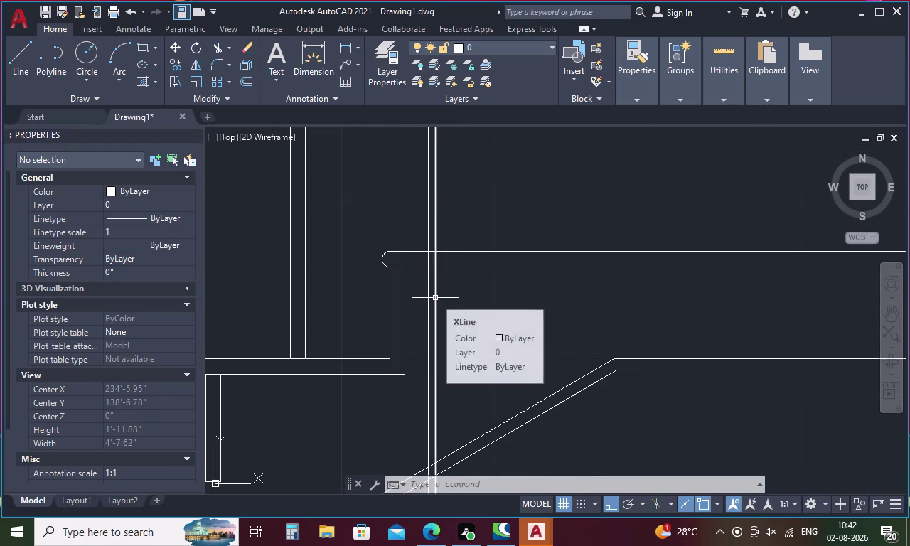
scroll(down, 3)
Copy the capped post from its base point to the foot of the stair.
drag(729, 273, 722, 273)
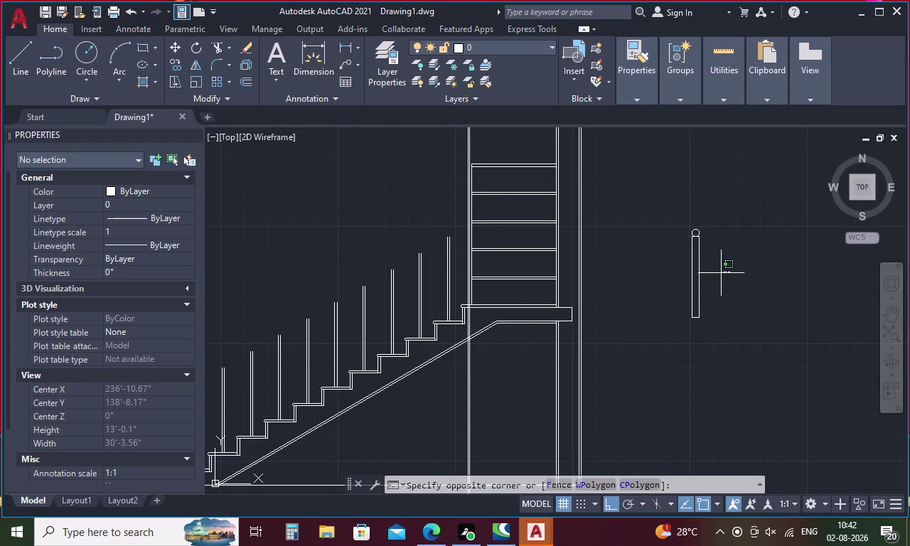
drag(722, 273, 714, 190)
right_click(720, 284)
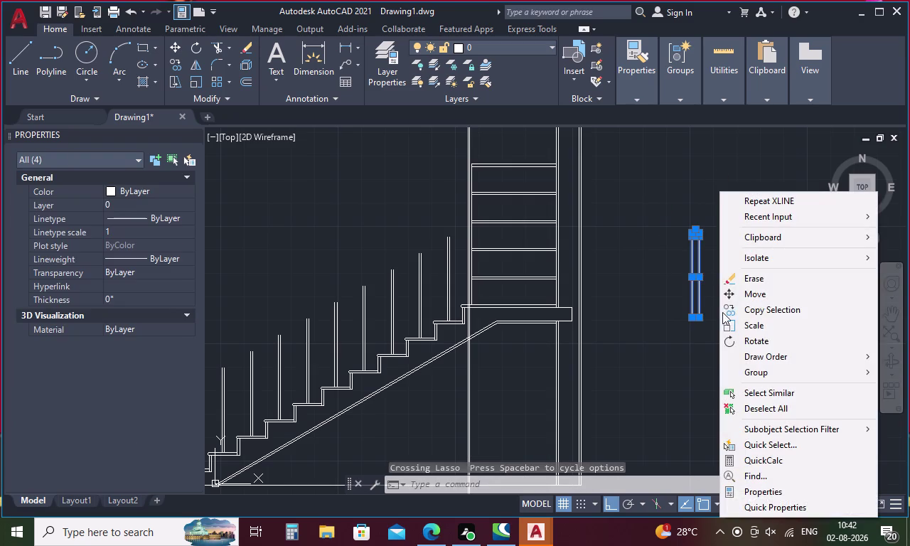
click(745, 310)
scroll(up, 3)
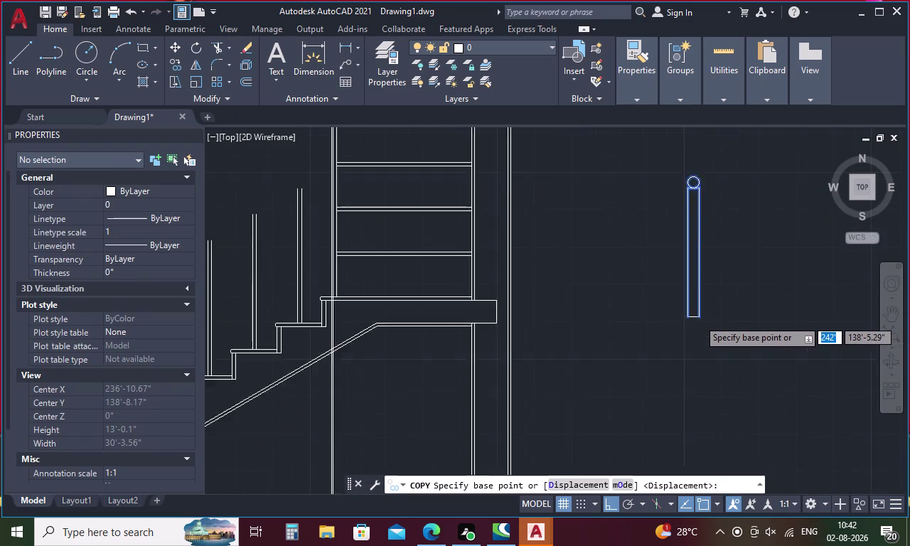
click(678, 312)
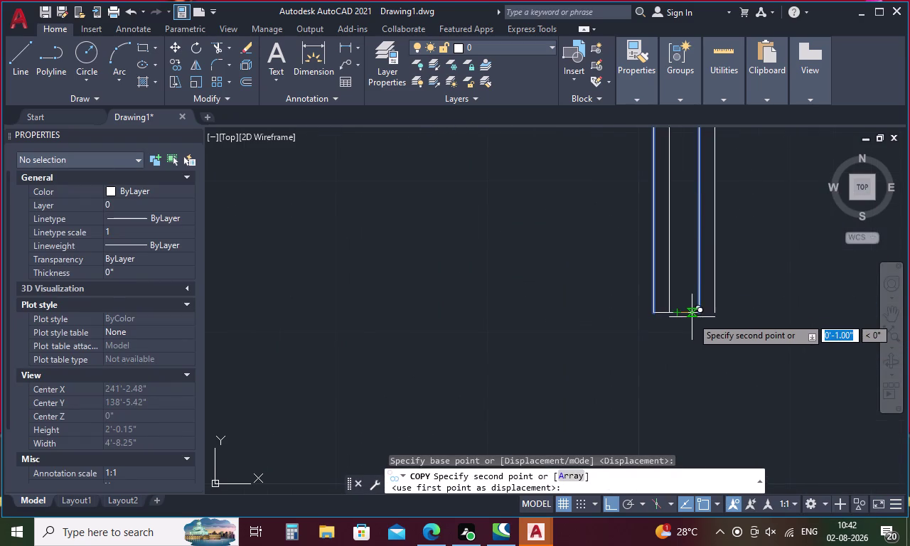
scroll(down, 3)
scroll(down, 3)
scroll(up, 3)
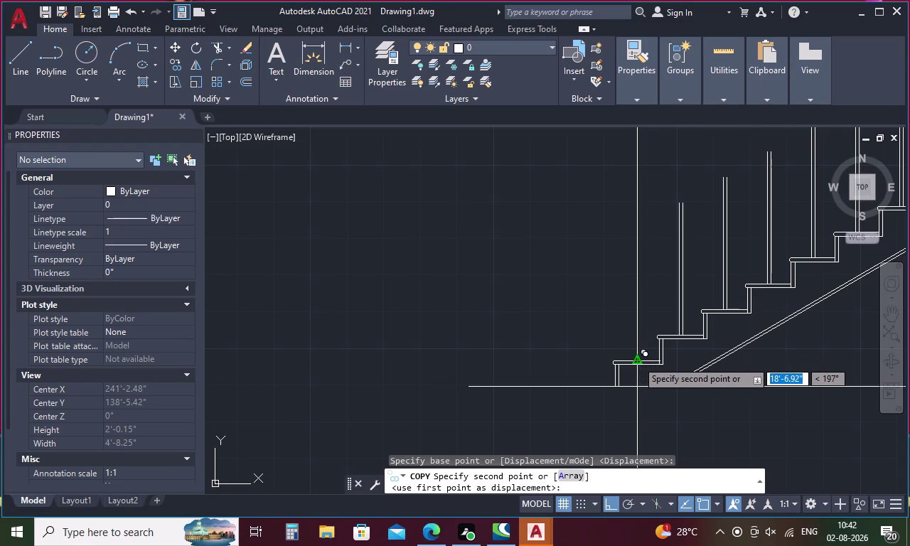
scroll(up, 3)
click(633, 374)
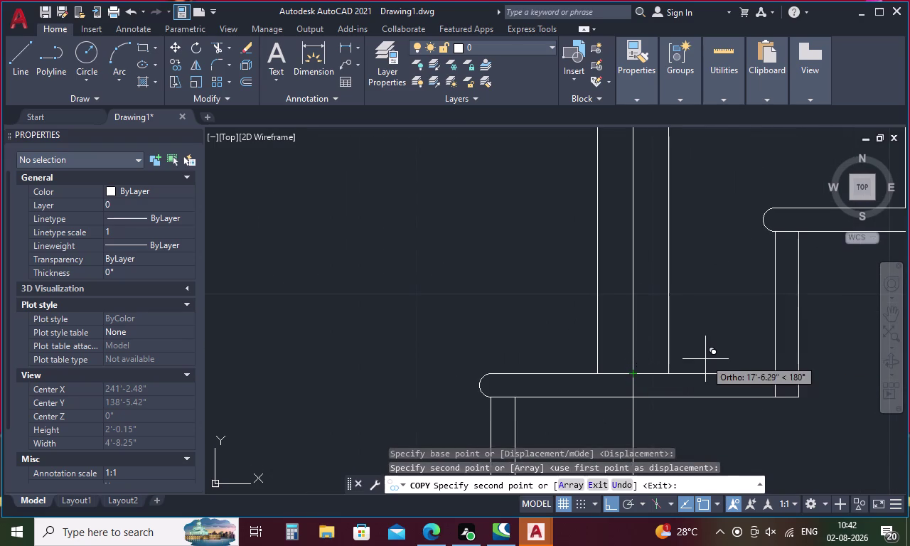
Place more capped post copies at the landing edge and above the landing.
scroll(down, 3)
middle_drag(754, 314, 422, 410)
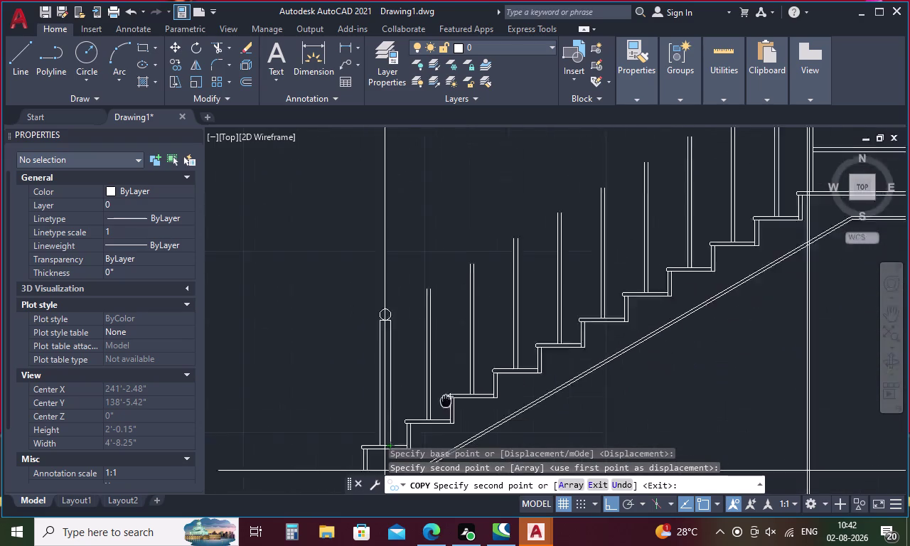
middle_drag(423, 410, 372, 426)
middle_drag(486, 350, 278, 461)
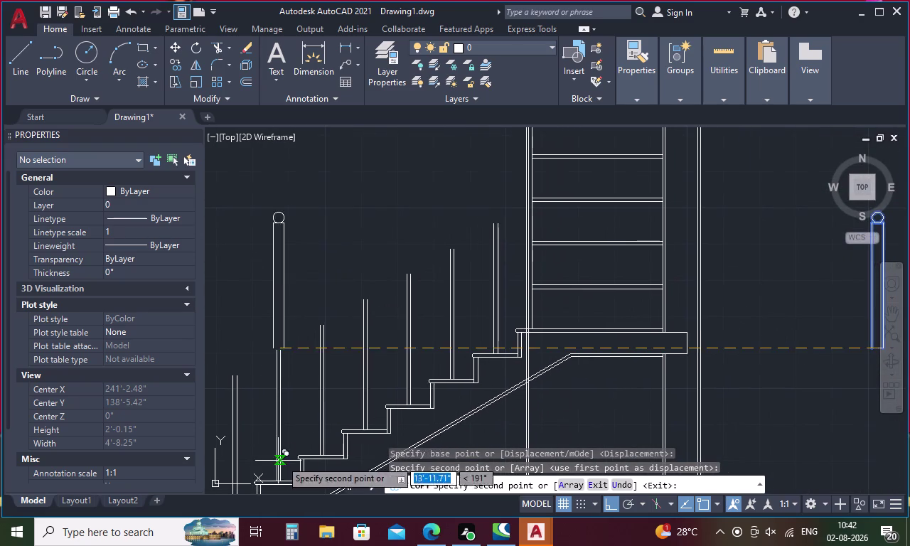
scroll(up, 3)
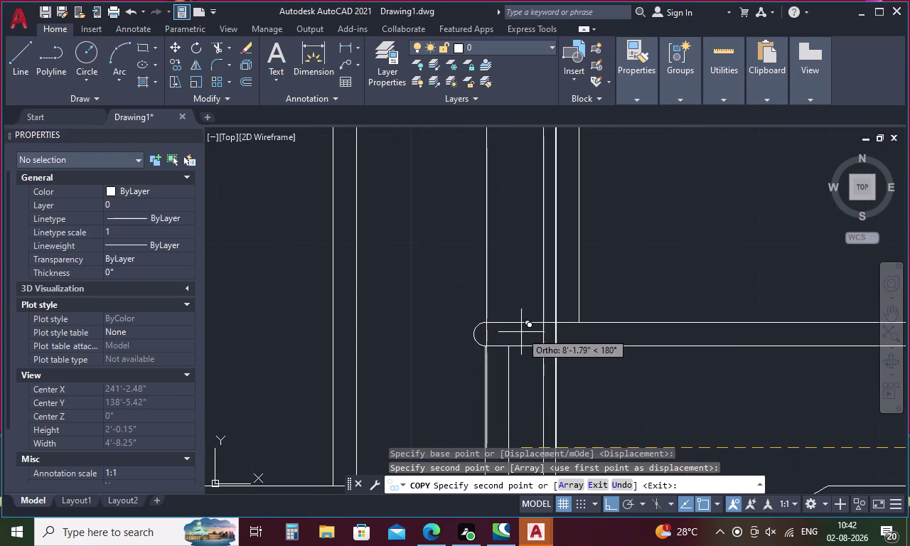
click(541, 321)
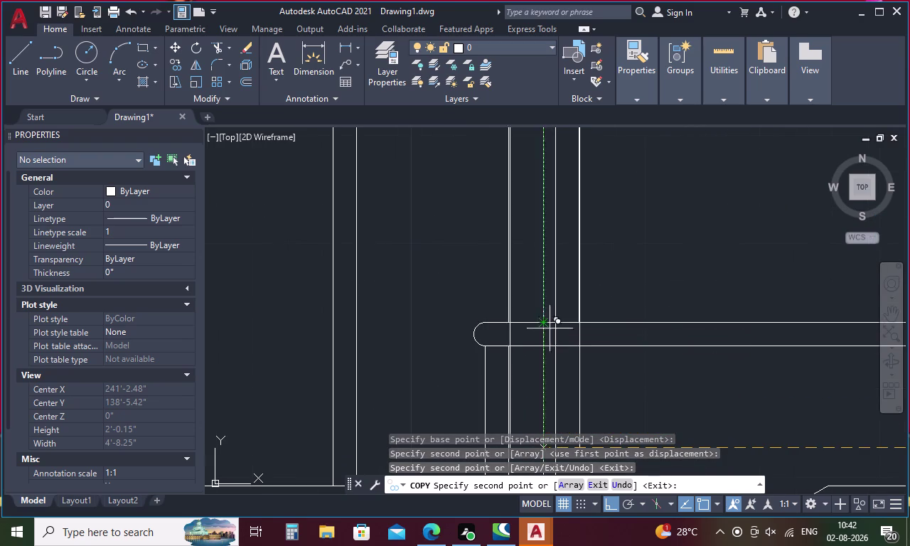
scroll(down, 3)
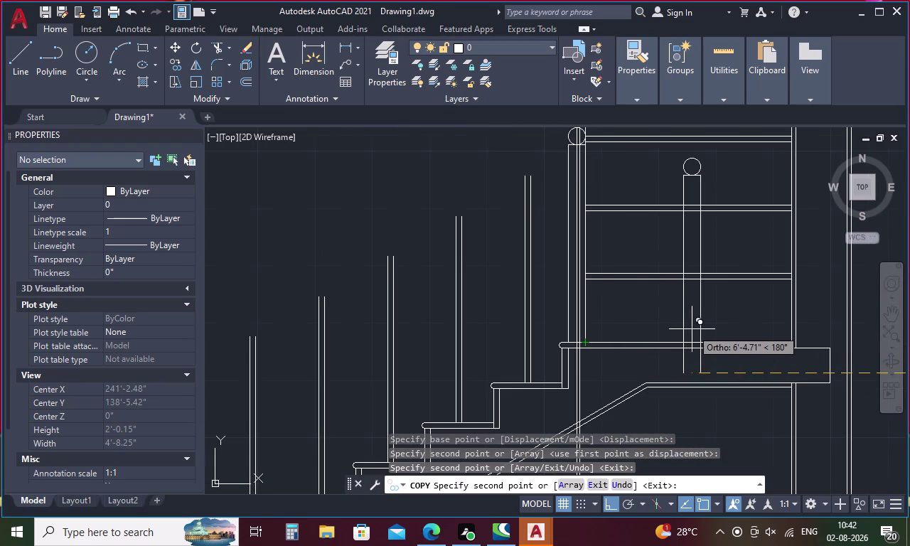
middle_drag(665, 320, 661, 350)
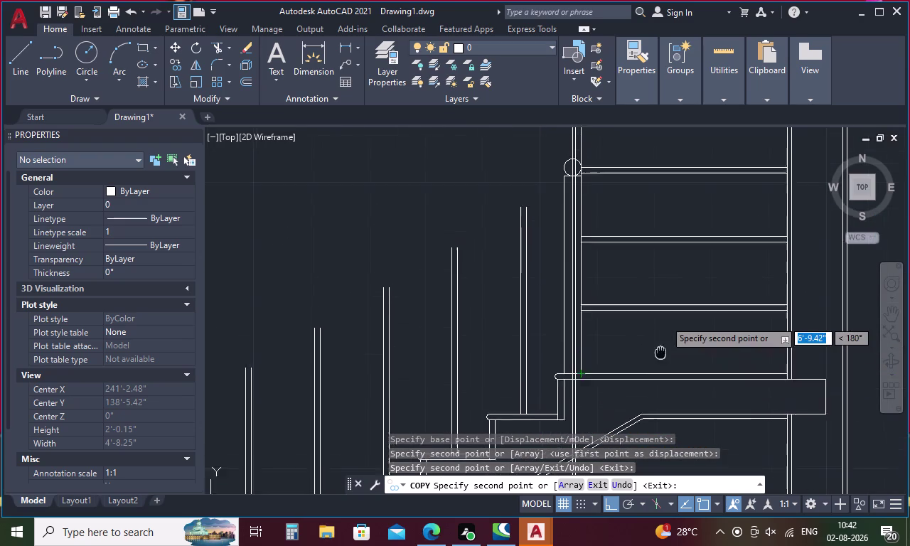
middle_drag(661, 349, 655, 437)
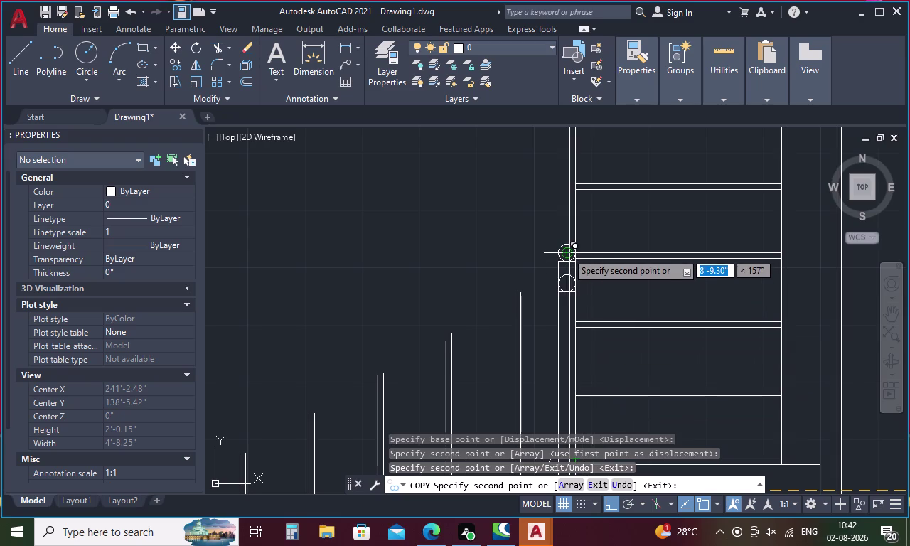
click(566, 252)
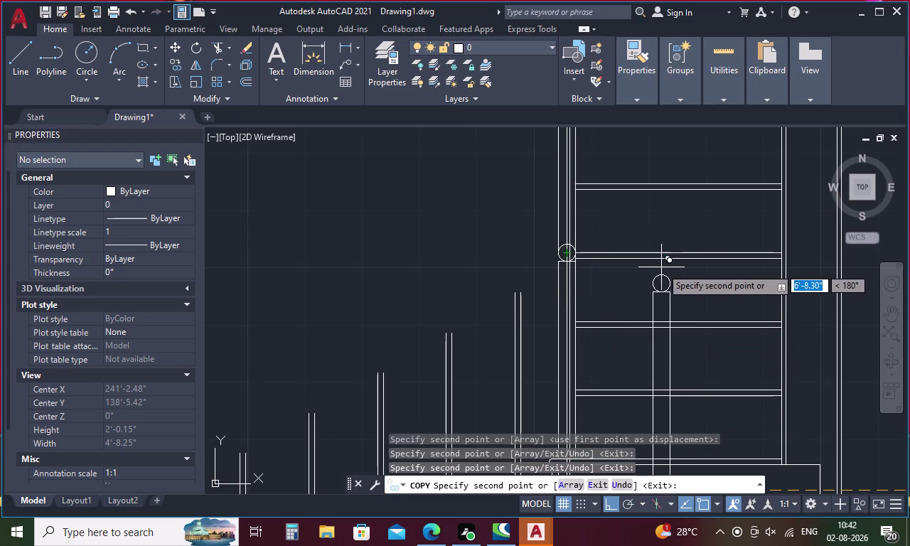
key(Escape)
Delete the vertical construction lines near the landing, zoom out, and start a line.
scroll(down, 3)
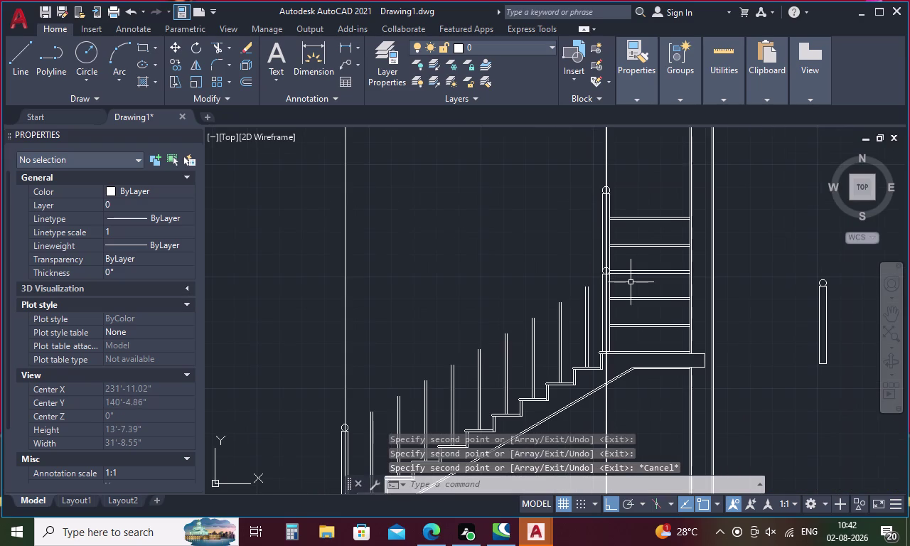
drag(631, 157, 254, 205)
key(Delete)
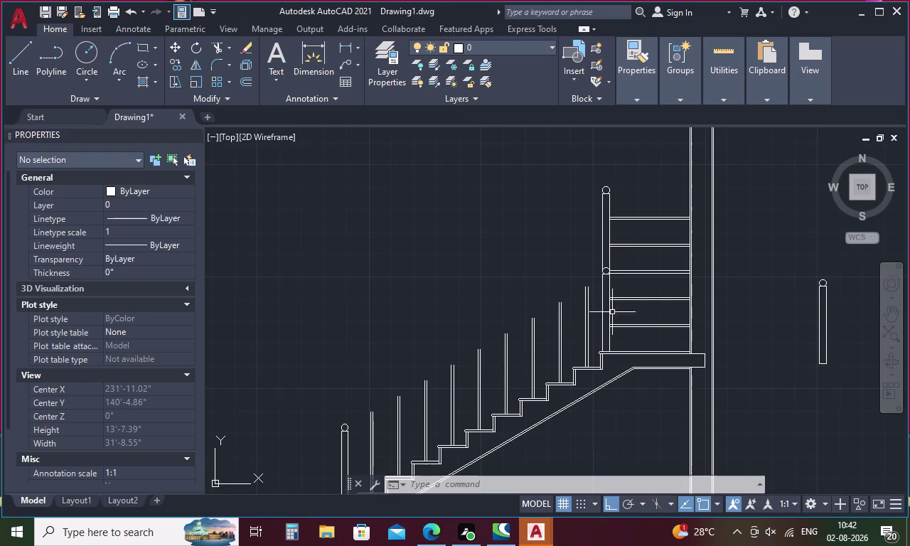
scroll(up, 3)
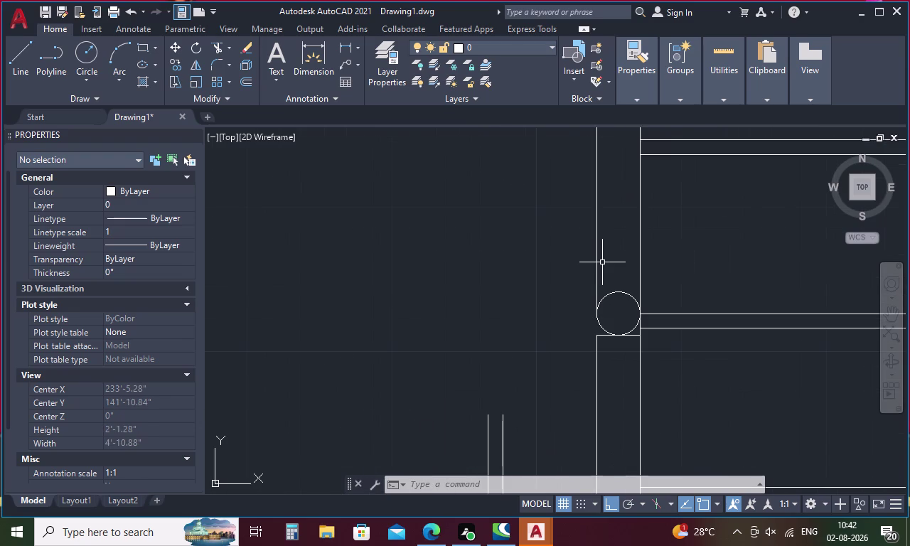
scroll(down, 3)
scroll(up, 3)
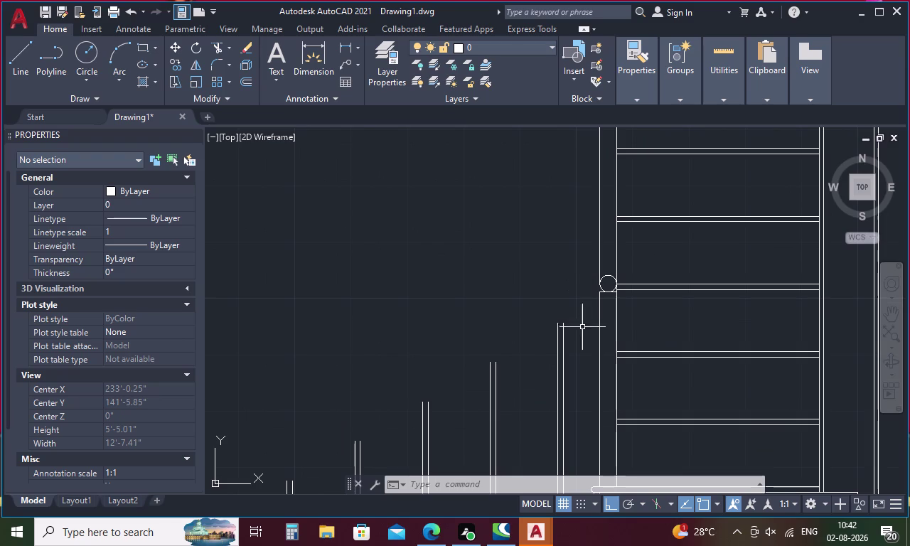
scroll(down, 3)
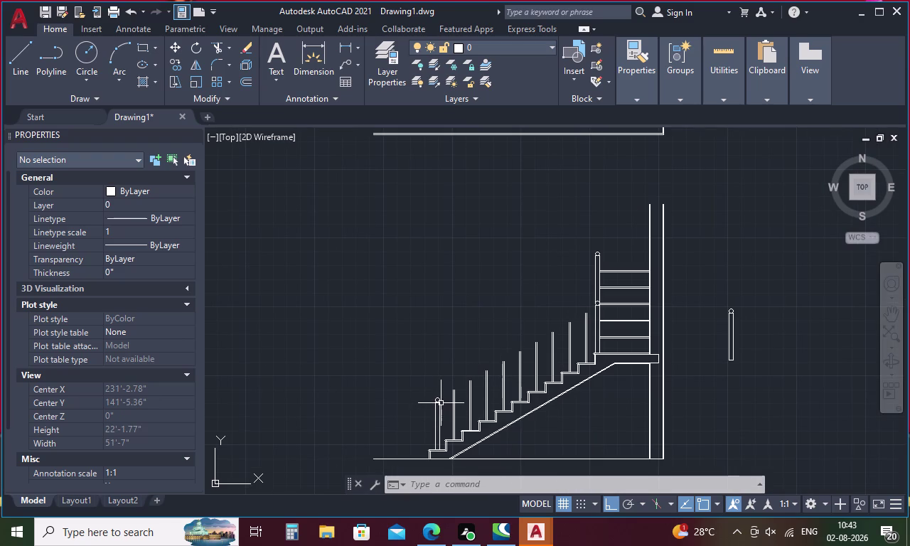
key(l)
key(Return)
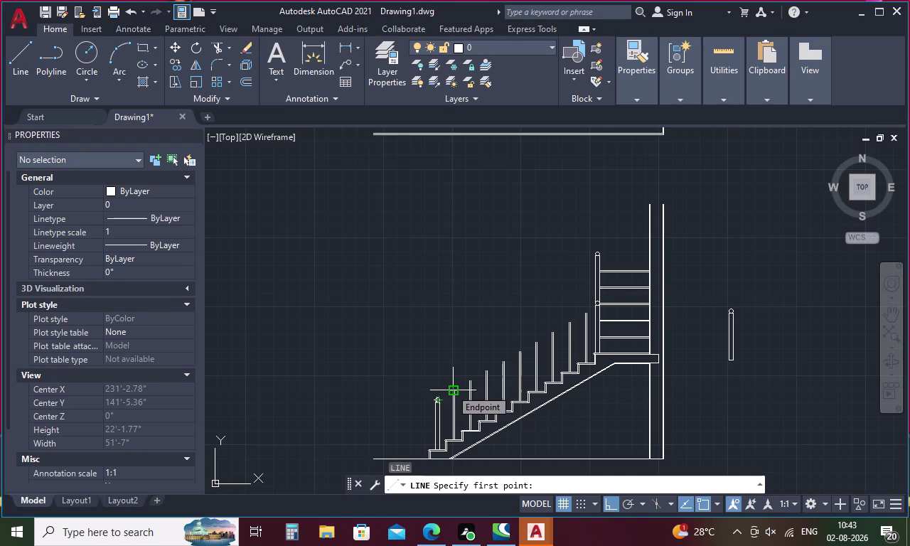
Draw a sloped line from the first baluster top to the landing post top.
click(451, 389)
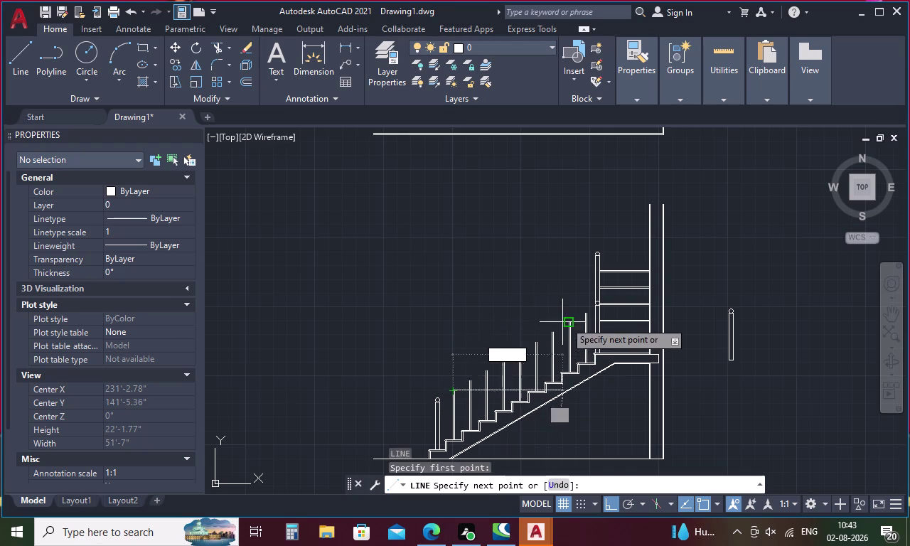
scroll(up, 3)
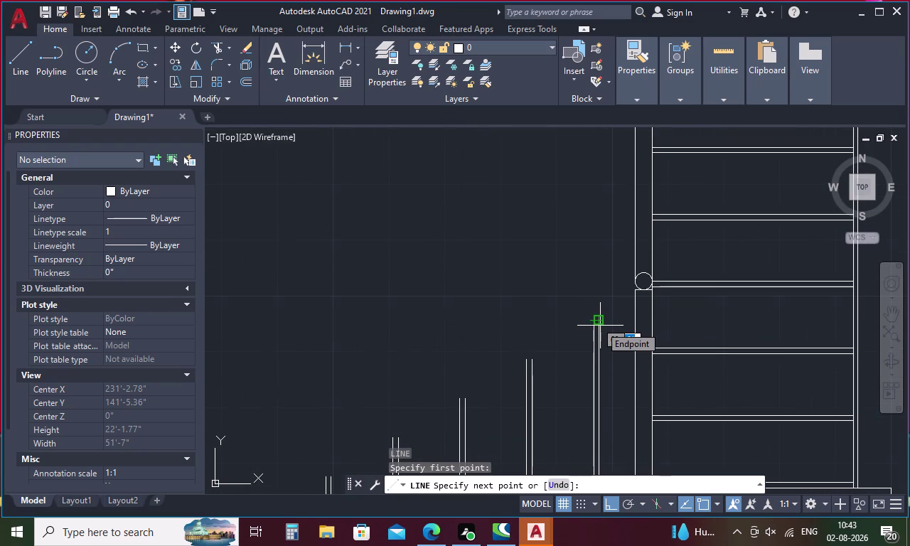
scroll(up, 3)
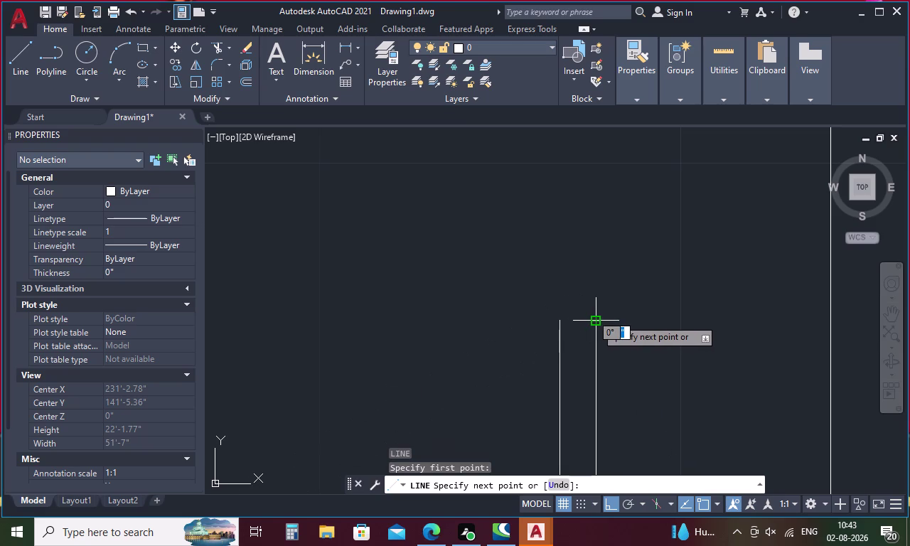
click(595, 318)
key(Escape)
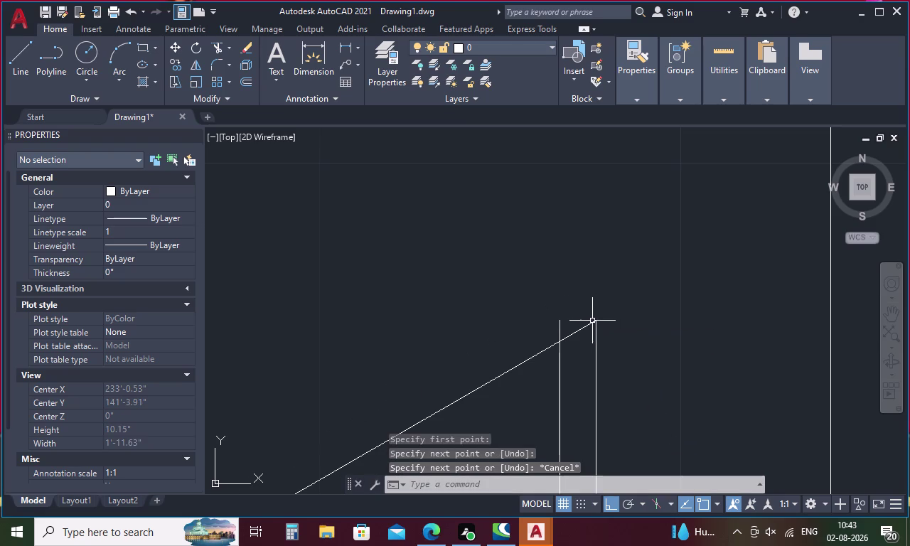
Offset the sloped line 2 upward to form the handrail's top edge.
key(o)
key(Return)
key(2)
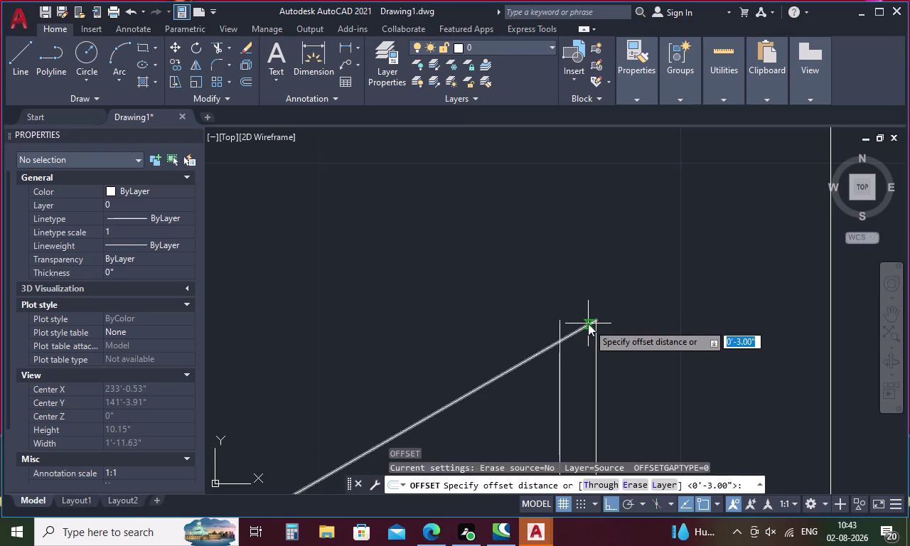
key(Return)
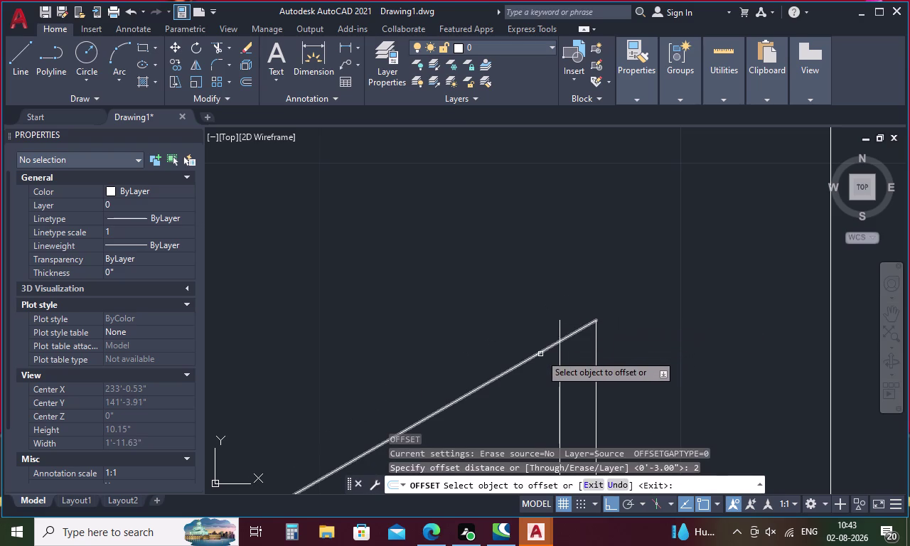
click(541, 354)
click(493, 308)
key(Escape)
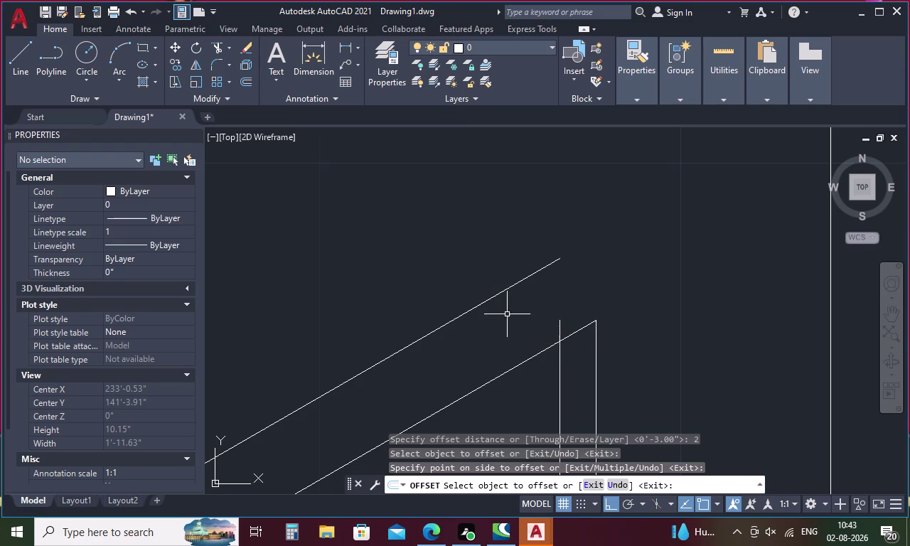
scroll(down, 3)
scroll(down, 3)
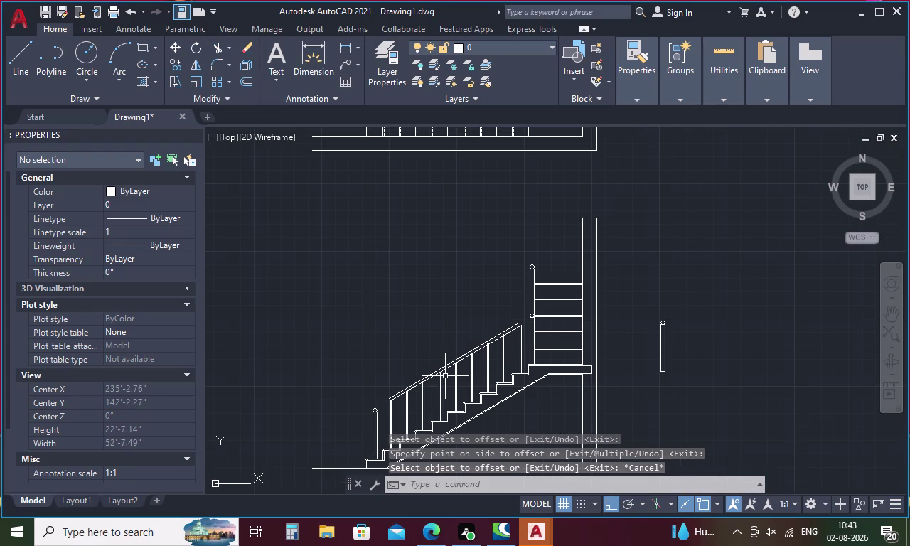
key(Escape)
Abandon the extend attempt and erase the upper sloped handrail line.
text(ex)
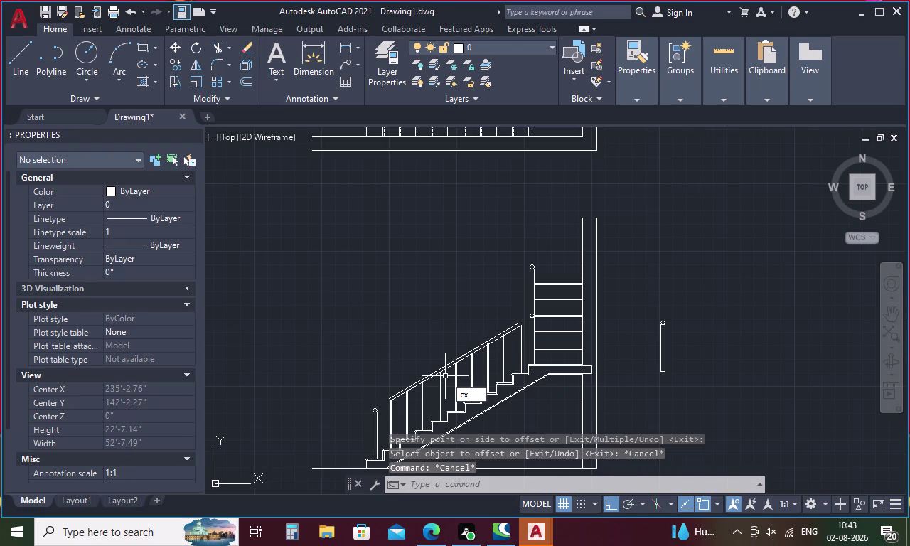
key(Return)
click(471, 350)
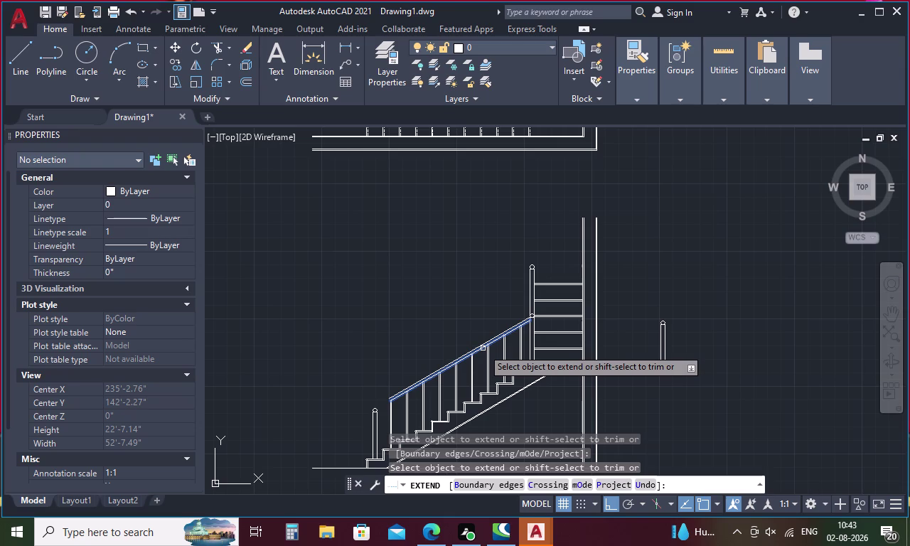
click(483, 348)
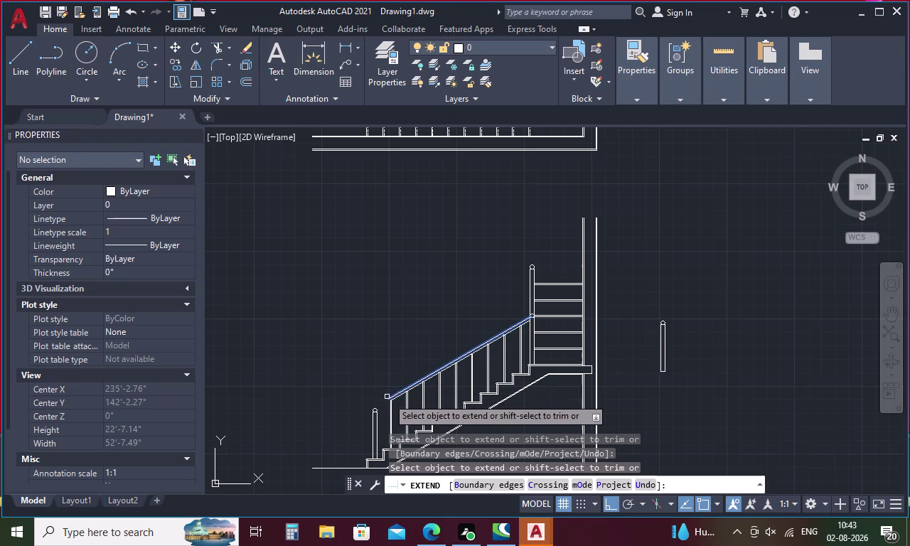
scroll(up, 3)
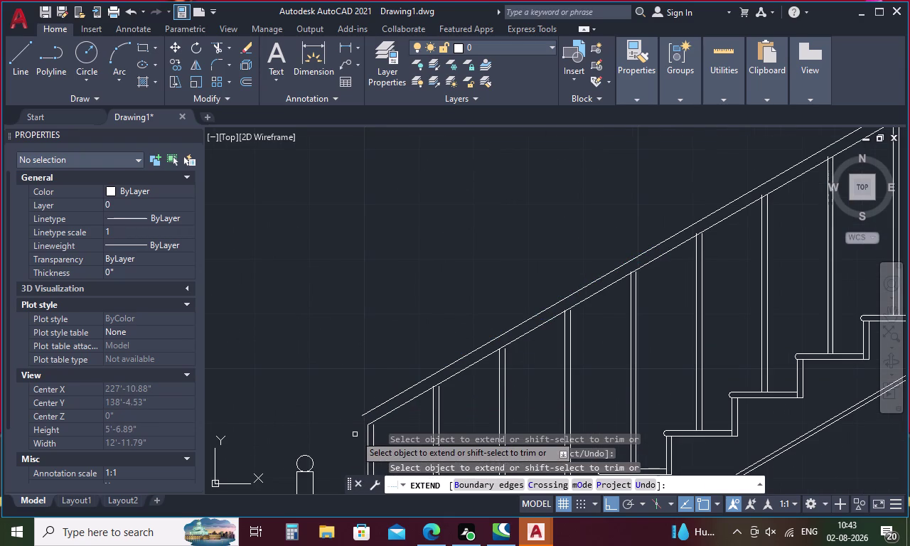
key(Escape)
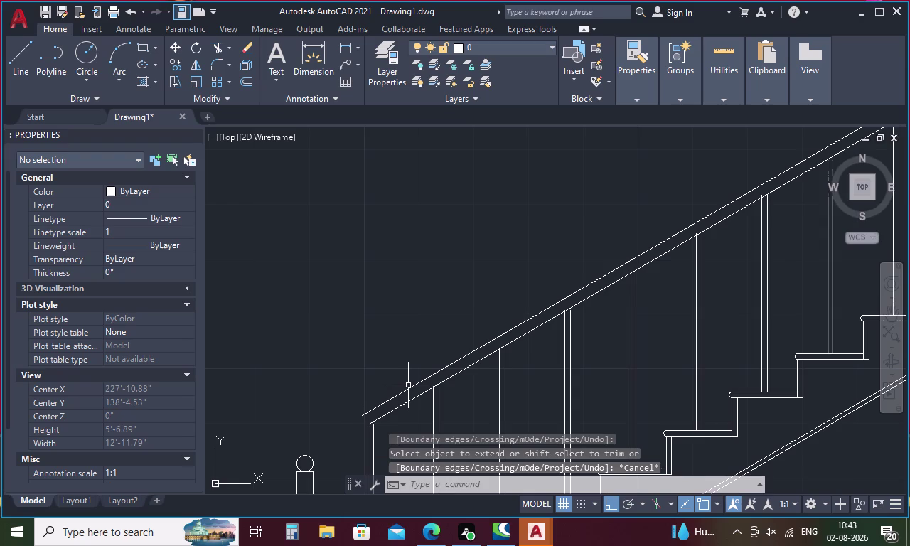
click(408, 390)
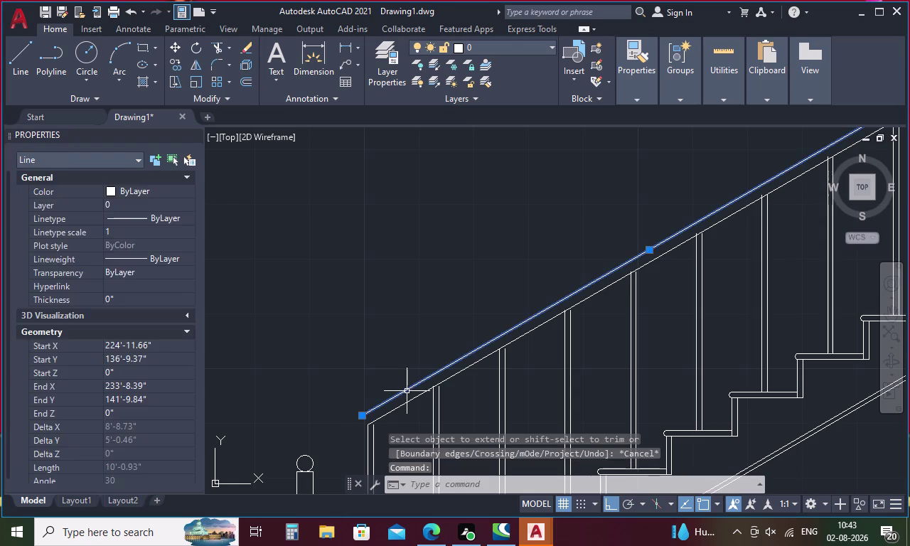
key(Delete)
Erase the remaining lower handrail line after a cancelled offset attempt.
scroll(down, 3)
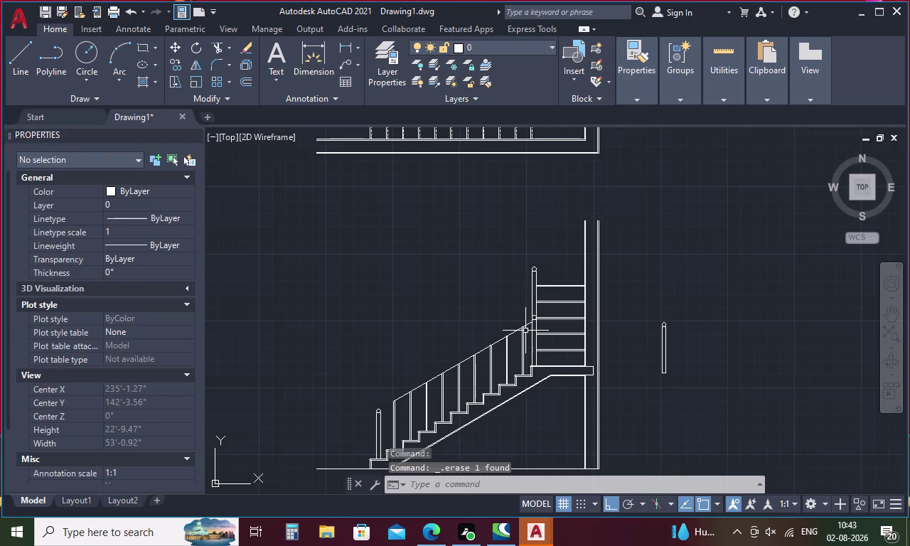
key(o)
key(Return)
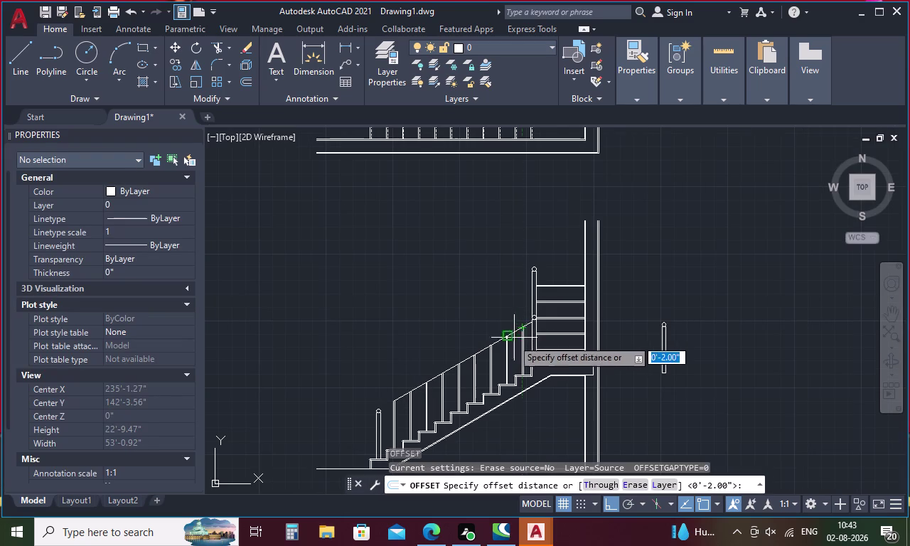
key(Escape)
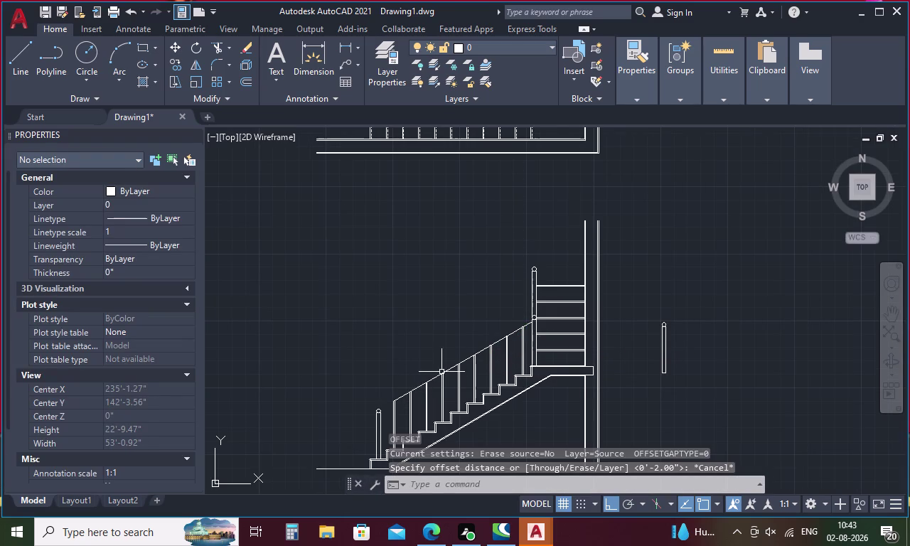
scroll(up, 3)
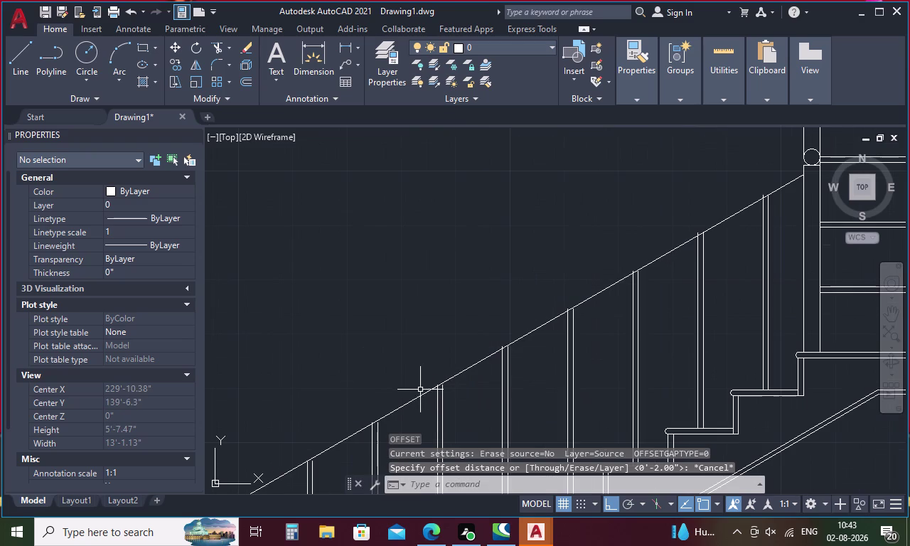
scroll(down, 3)
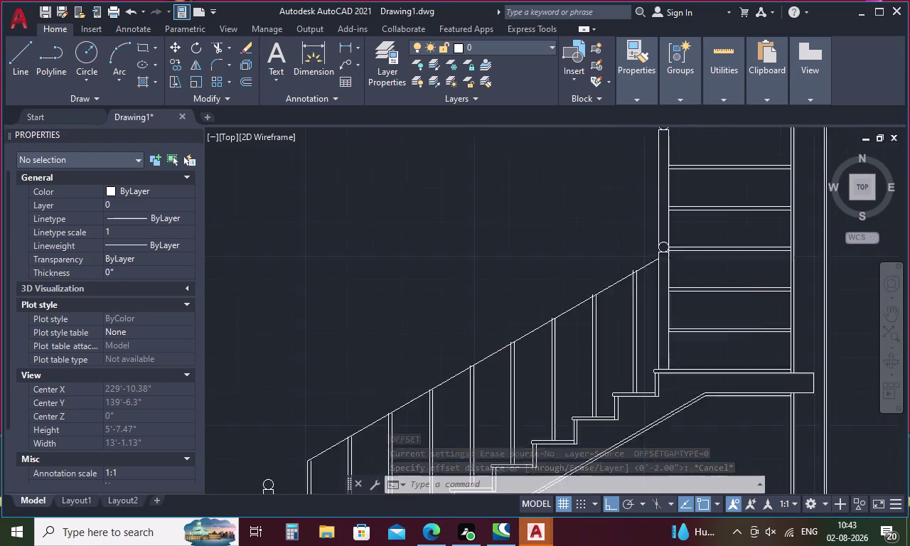
scroll(up, 3)
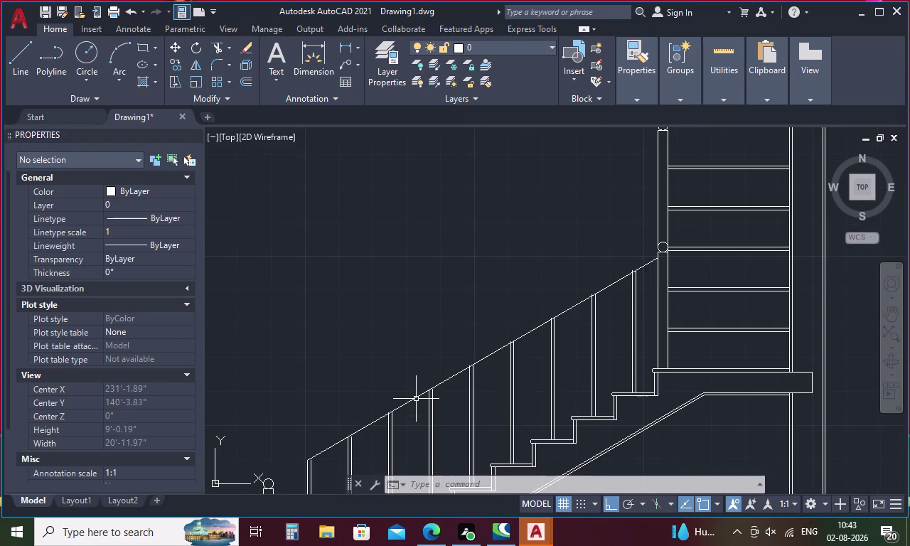
click(415, 399)
key(Delete)
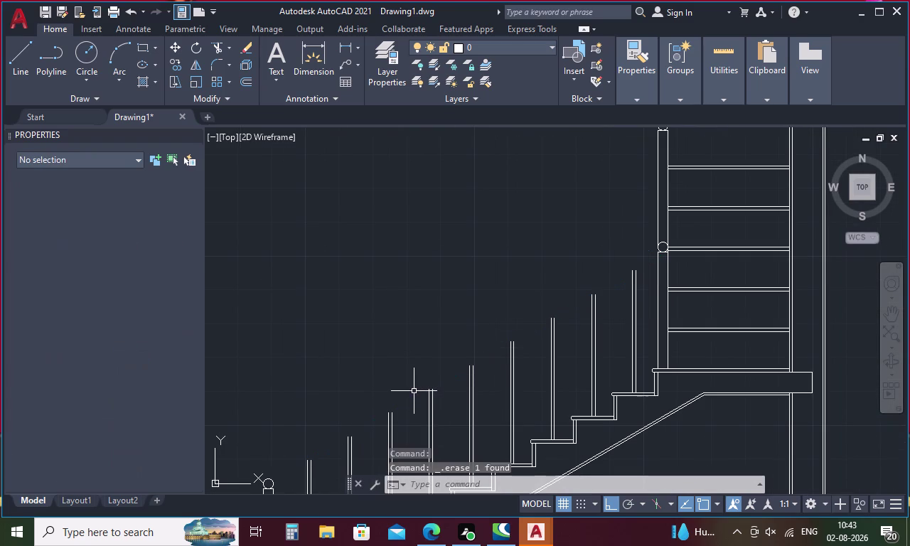
key(l)
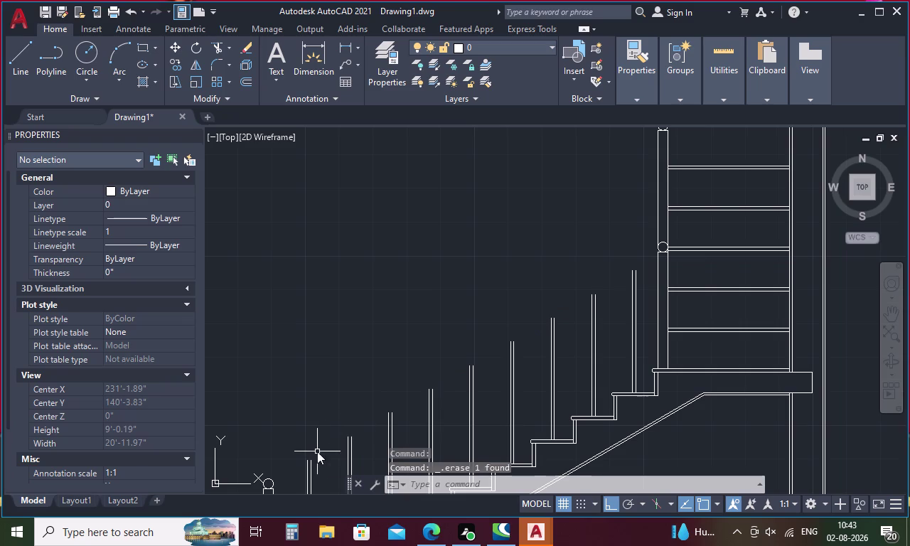
key(Return)
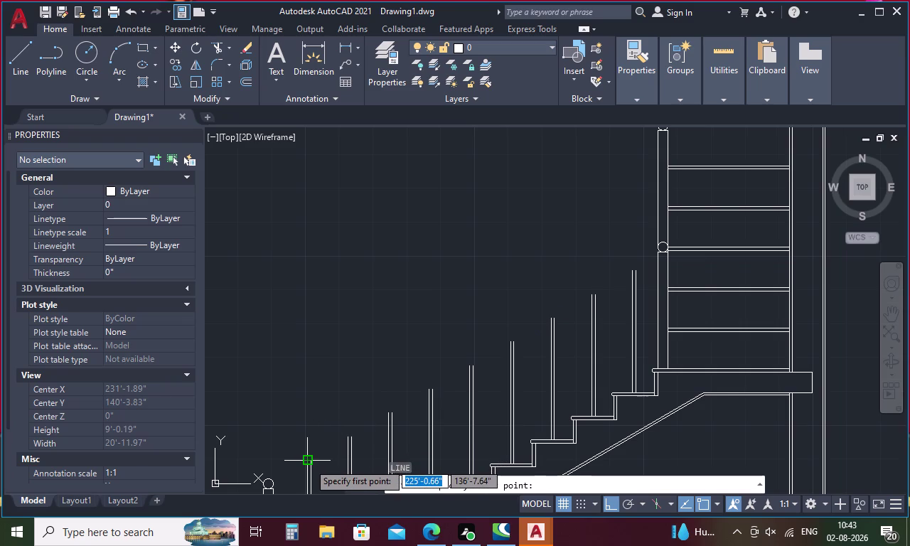
Draw a new sloped handrail line above the balusters, starting near the lowest baluster.
scroll(up, 3)
click(314, 458)
scroll(down, 3)
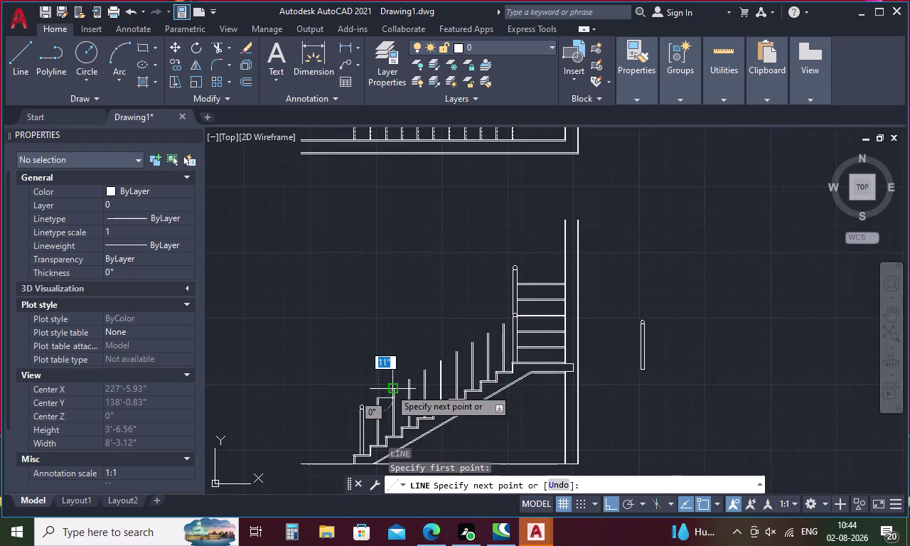
scroll(up, 3)
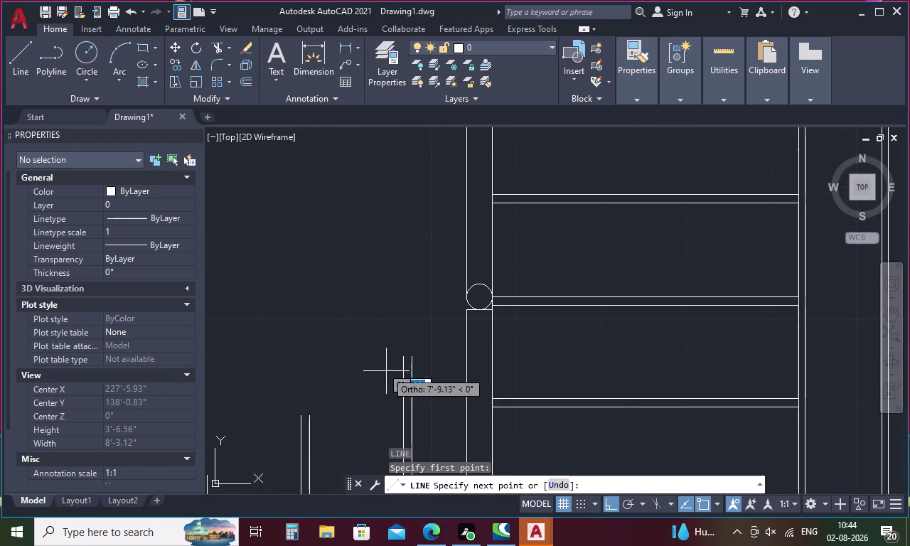
click(399, 360)
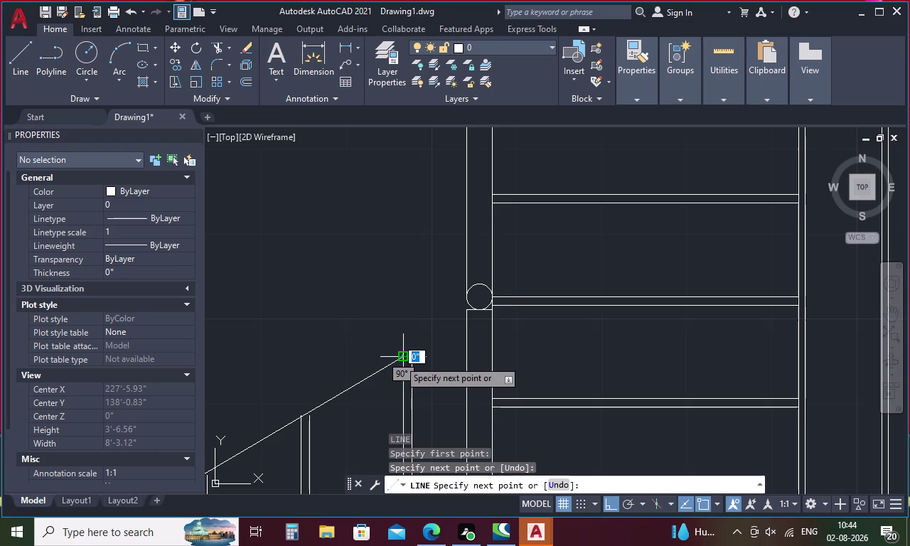
key(Escape)
Offset the new handrail line 2 inches to its lower side.
key(o)
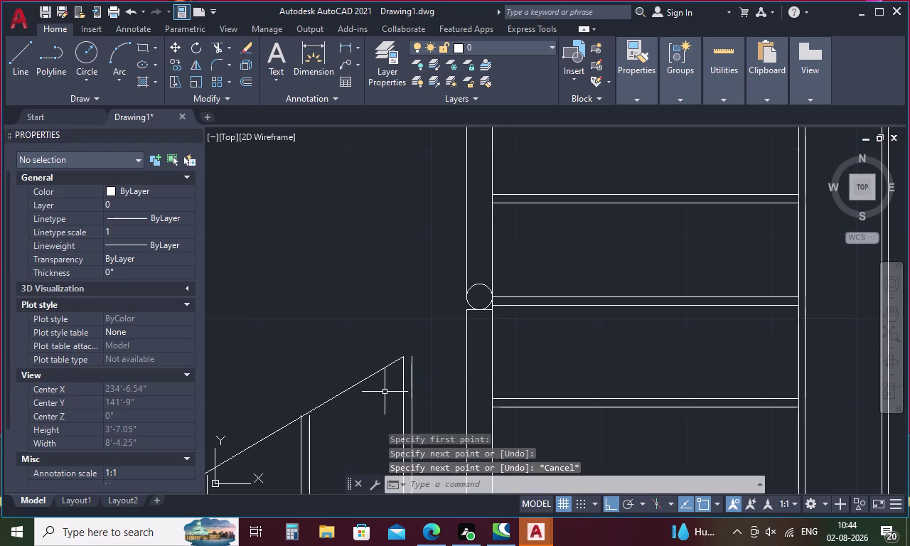
key(Return)
key(2)
key(Return)
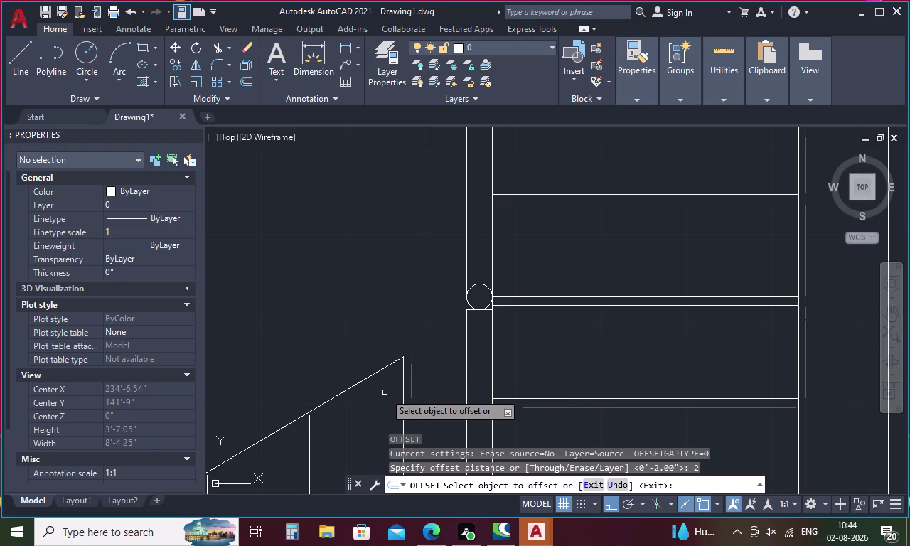
click(360, 381)
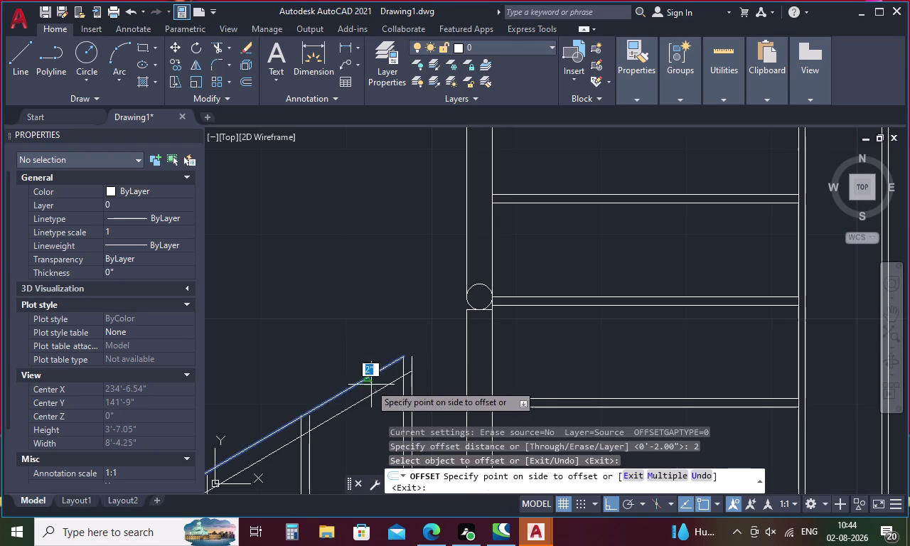
click(380, 394)
scroll(down, 3)
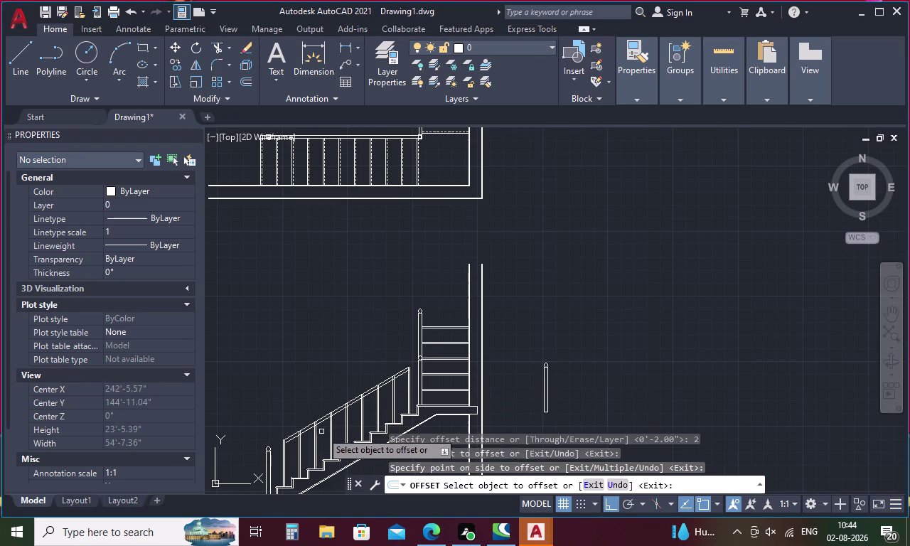
middle_drag(322, 431, 392, 394)
scroll(up, 3)
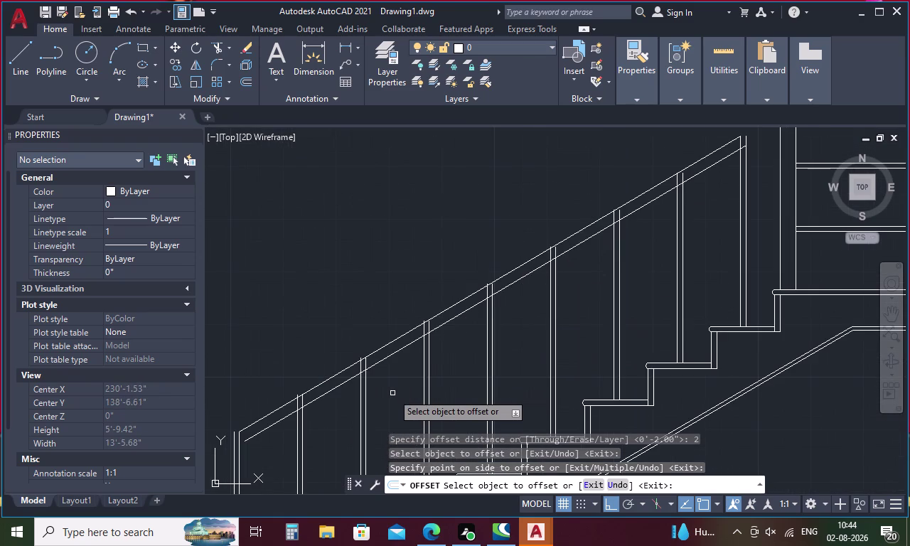
key(Escape)
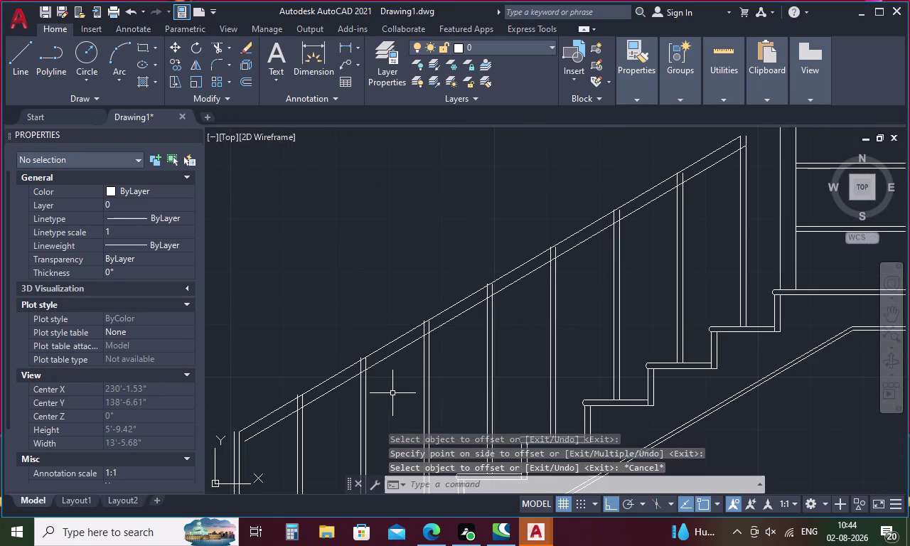
Extend the lower balusters up to the sloped handrail.
text(ex)
key(Return)
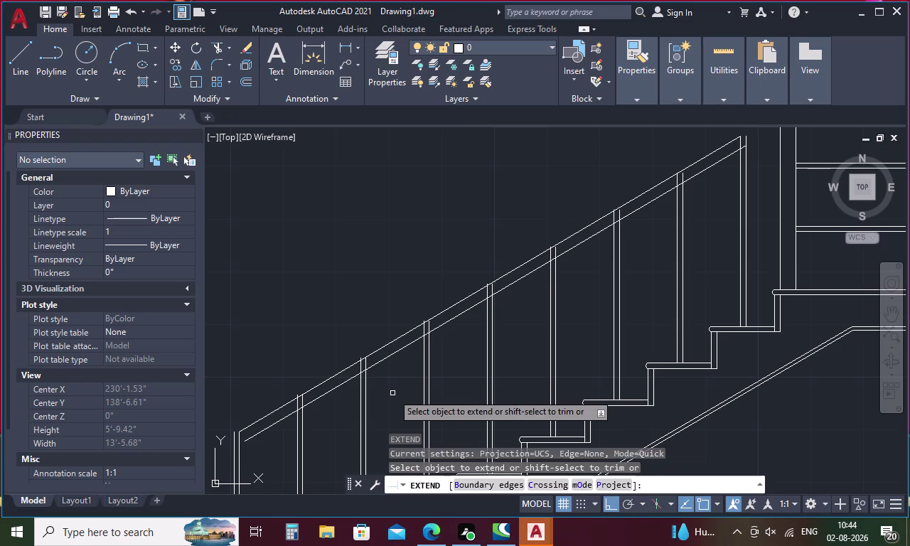
click(320, 396)
click(257, 432)
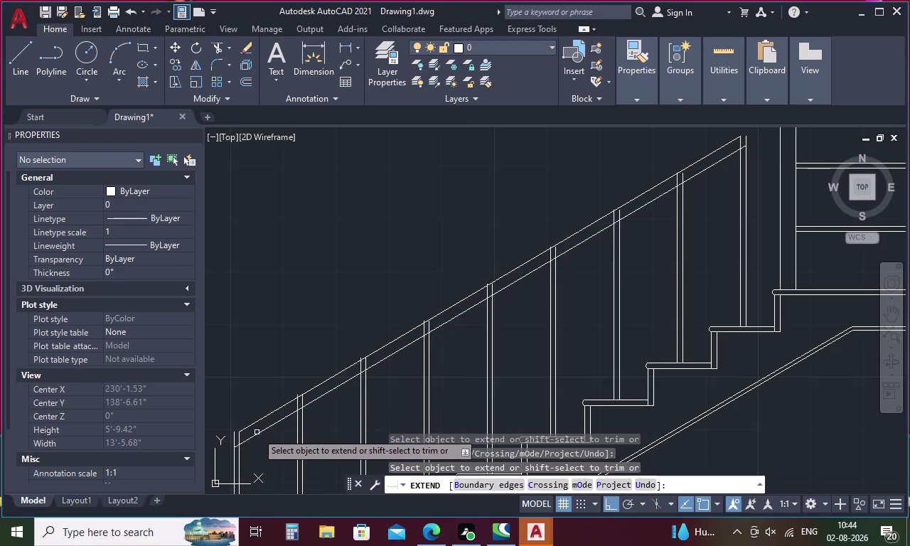
click(256, 435)
click(256, 435)
scroll(down, 3)
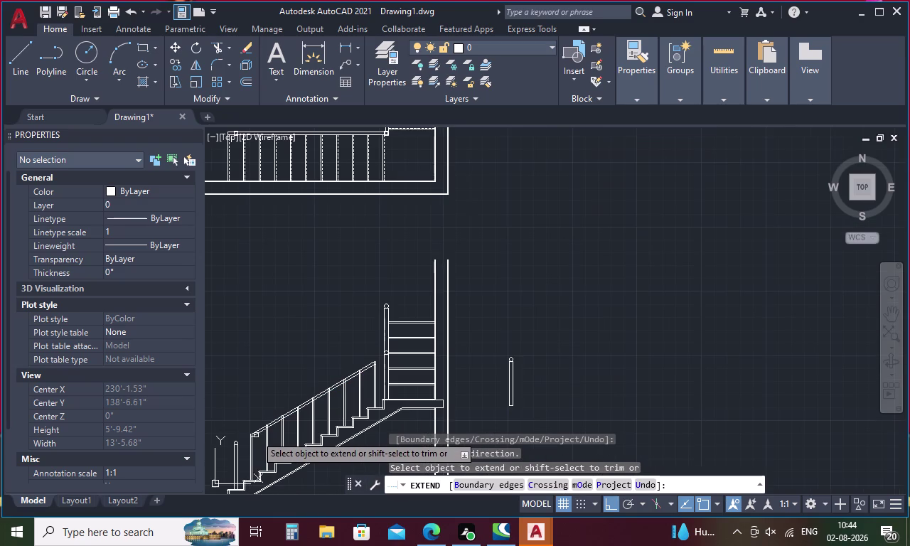
scroll(up, 3)
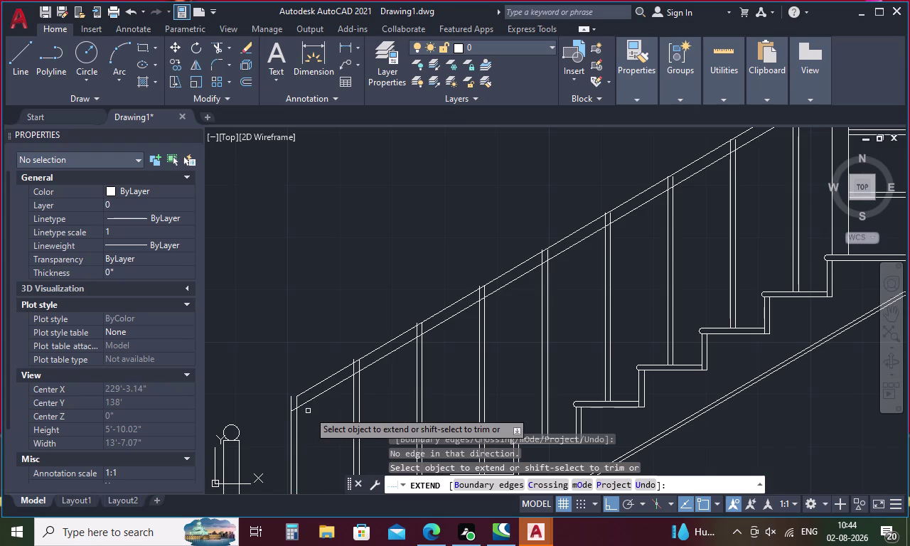
Extend both sloped handrail lines up to the landing newel post.
click(309, 401)
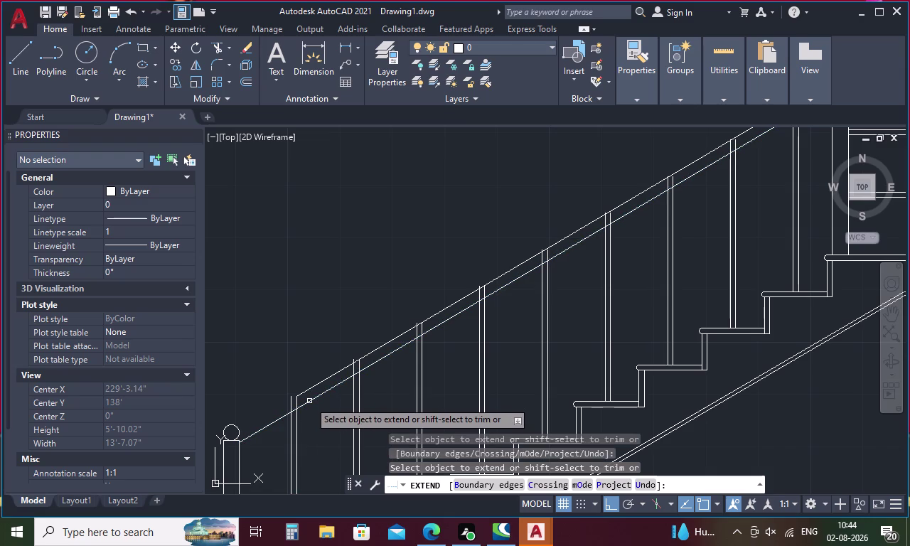
double_click(310, 388)
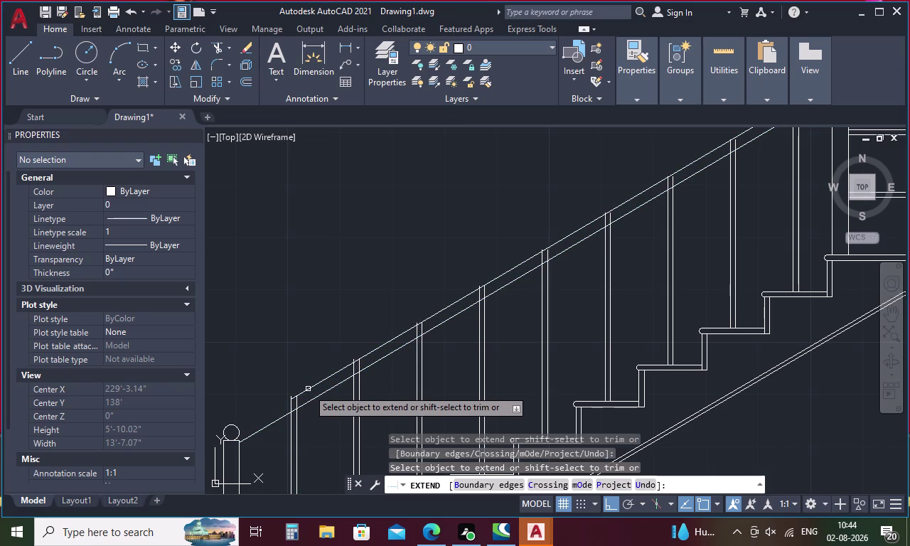
click(304, 390)
scroll(down, 3)
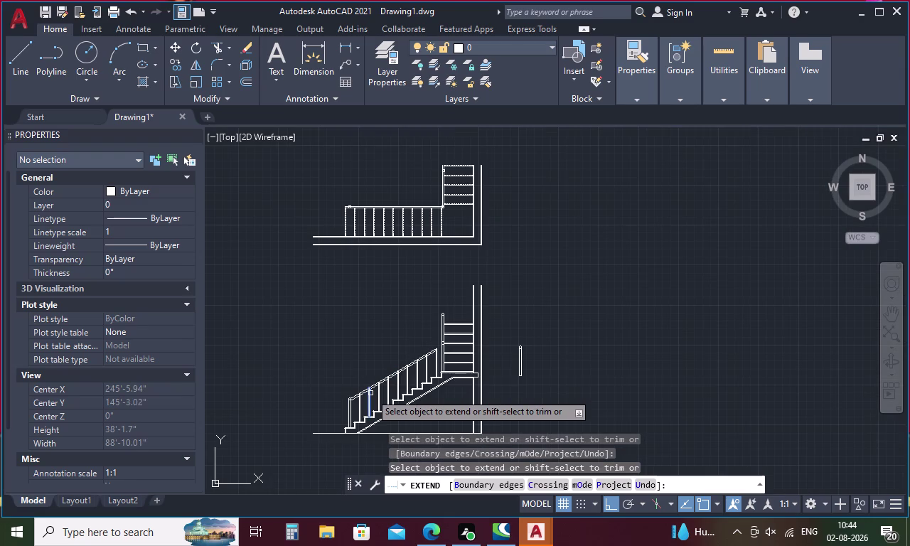
middle_drag(438, 336, 424, 345)
scroll(up, 3)
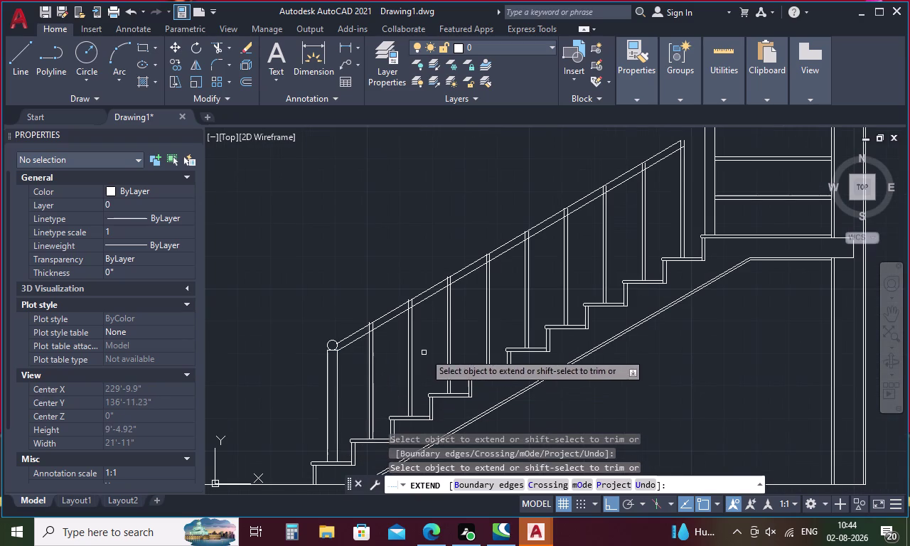
middle_drag(461, 317, 258, 472)
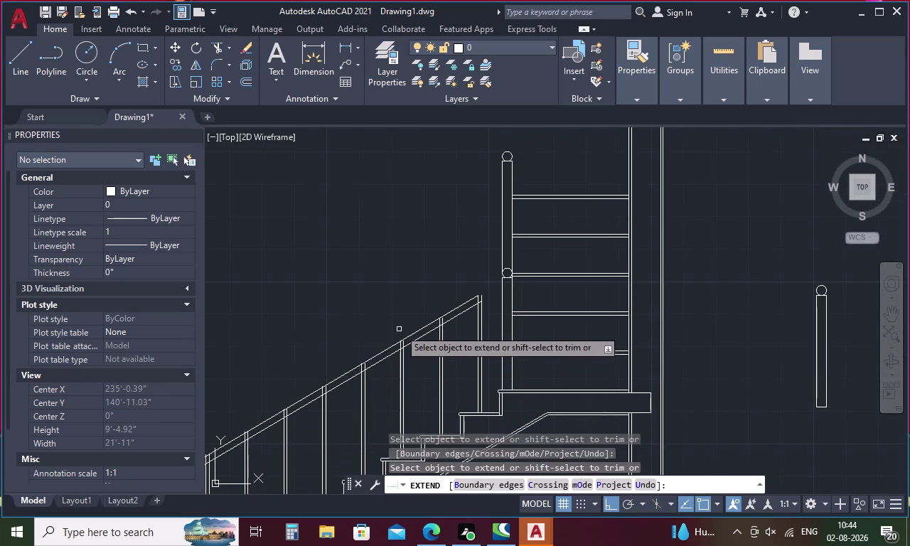
click(450, 309)
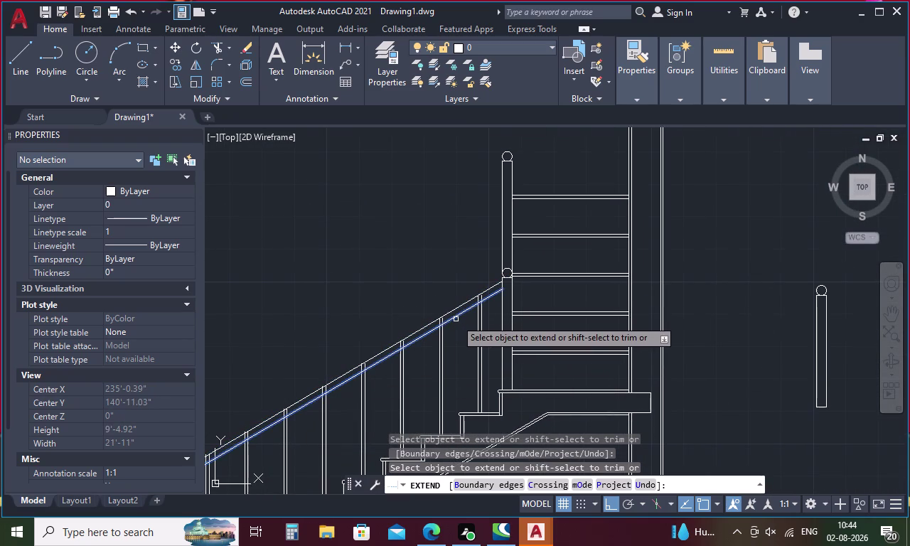
Fence-extend the upper balusters below the newel post to the handrail.
click(457, 320)
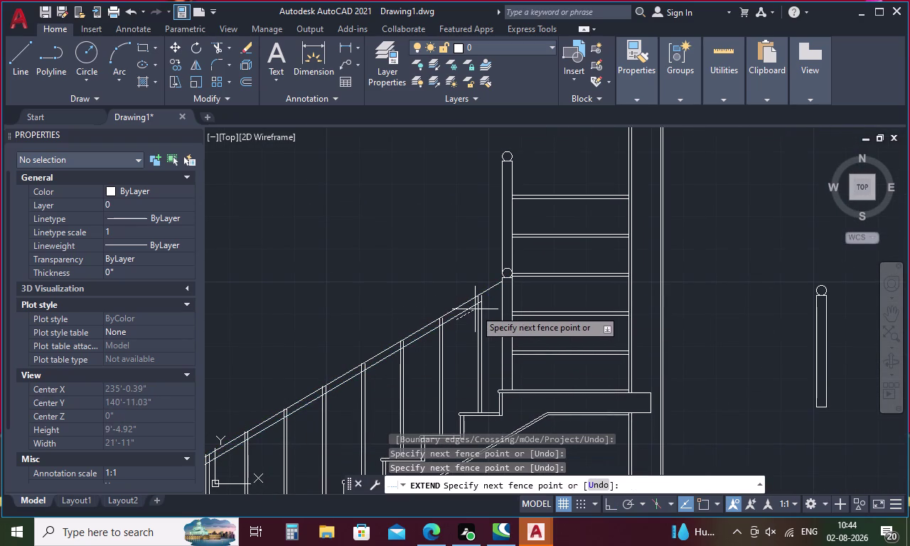
key(space)
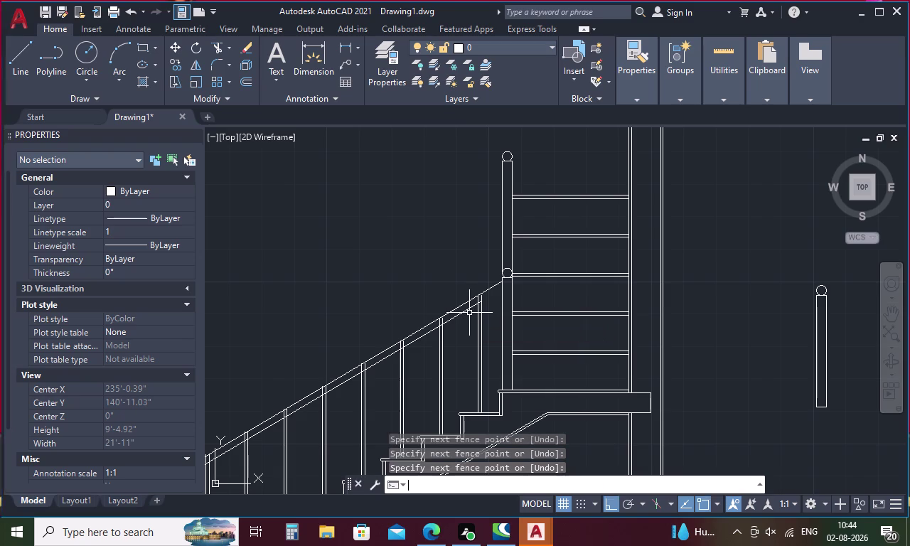
key(space)
click(464, 312)
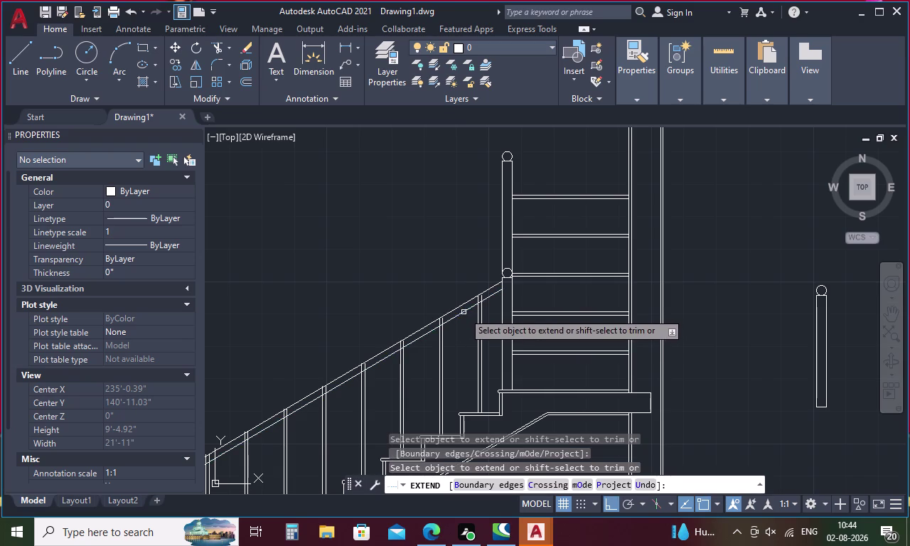
key(Escape)
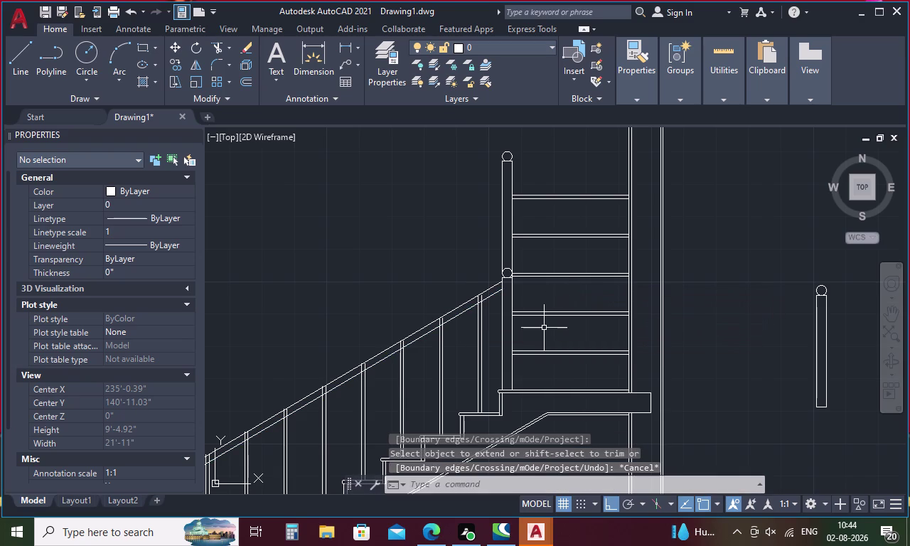
Trim the baluster tops projecting above the lower part of the sloped handrail.
text(tr)
key(Return)
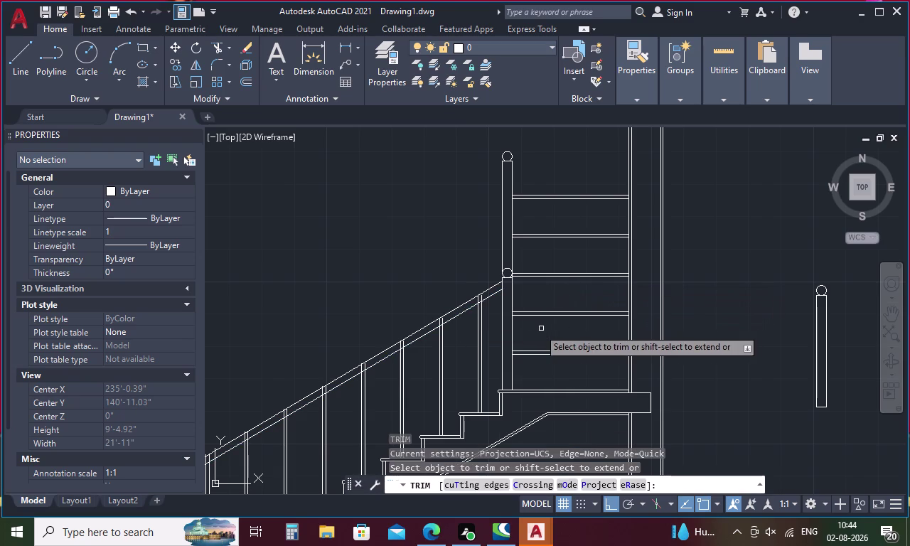
scroll(up, 3)
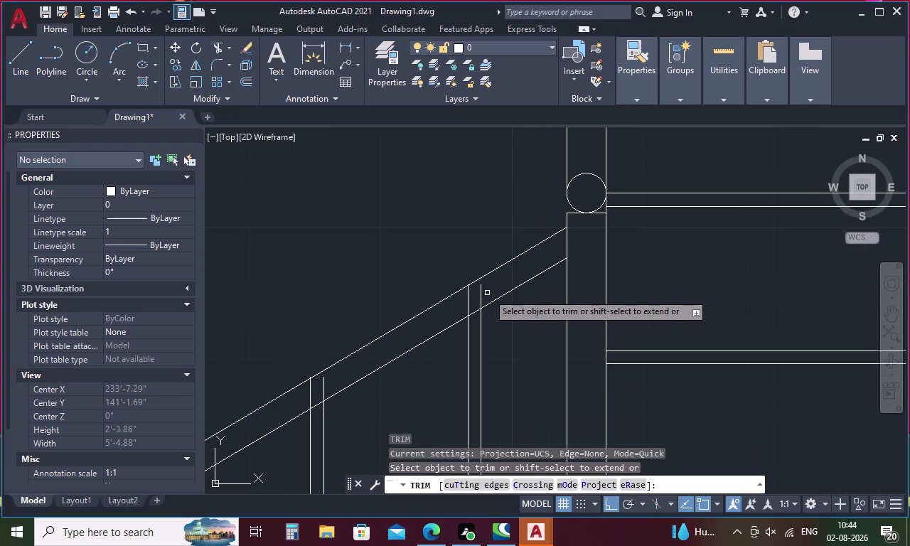
drag(488, 292, 454, 302)
drag(329, 374, 313, 389)
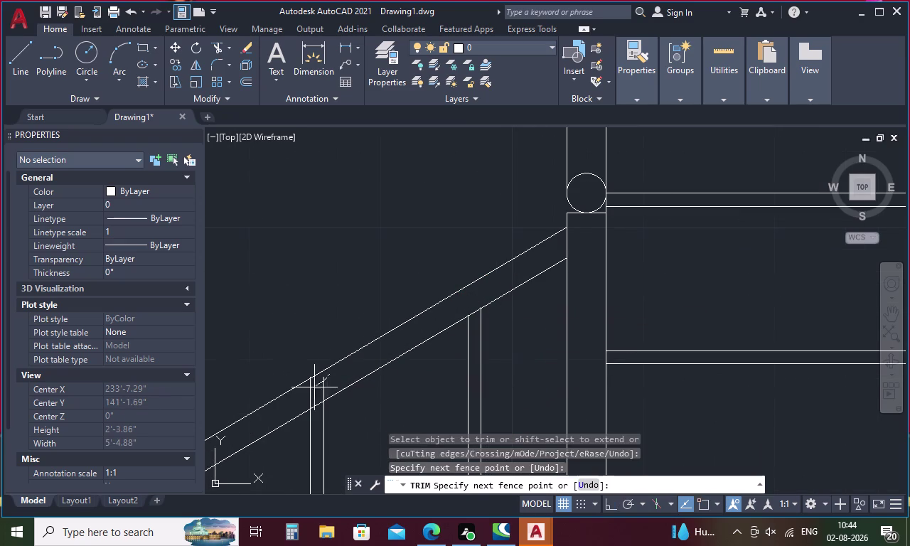
drag(312, 389, 301, 395)
scroll(up, 3)
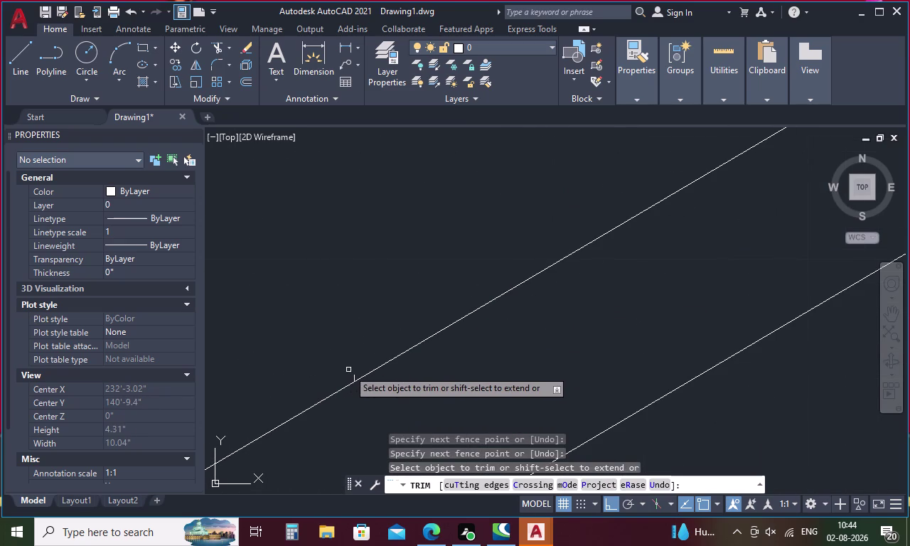
click(354, 374)
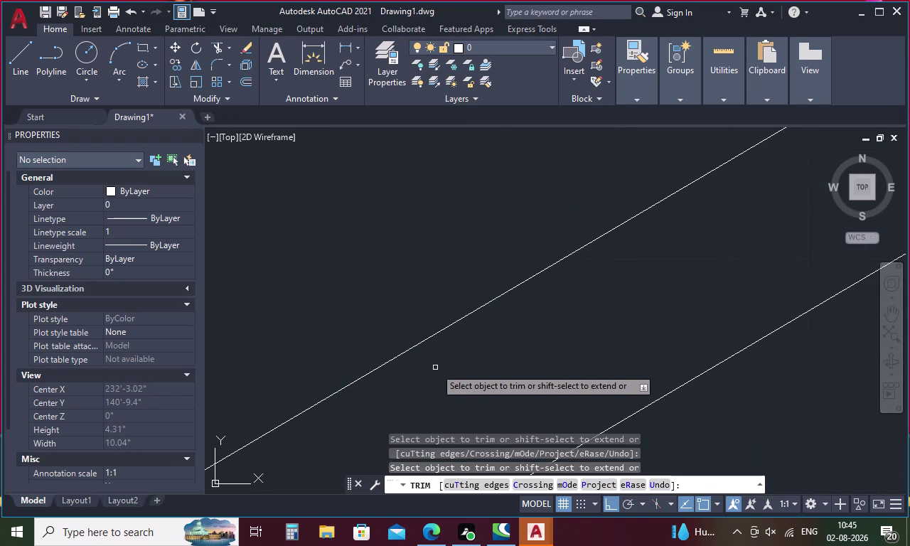
scroll(down, 3)
scroll(down, 3)
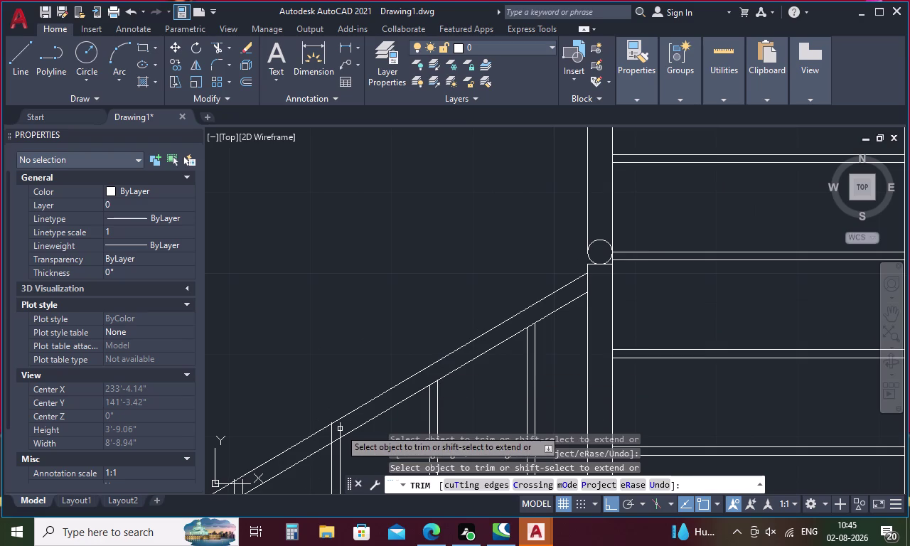
drag(341, 426, 318, 439)
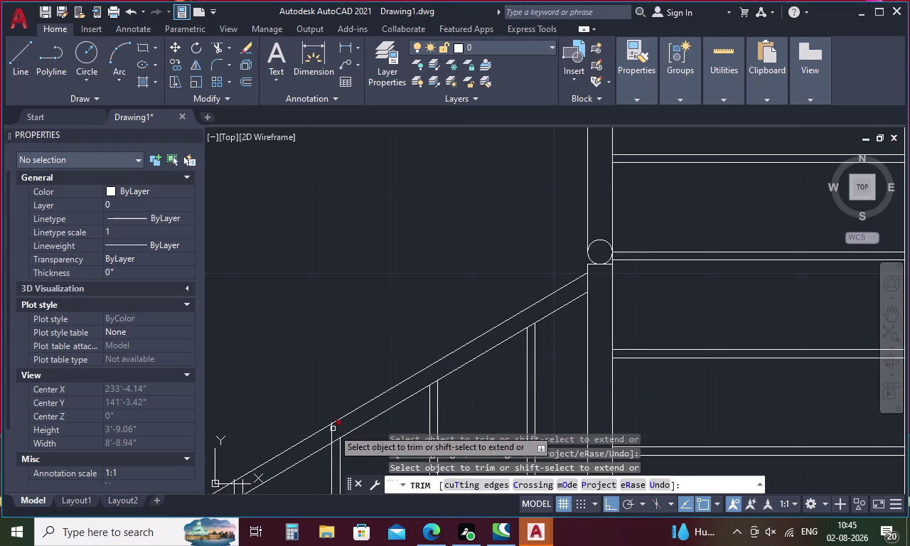
click(333, 428)
scroll(up, 3)
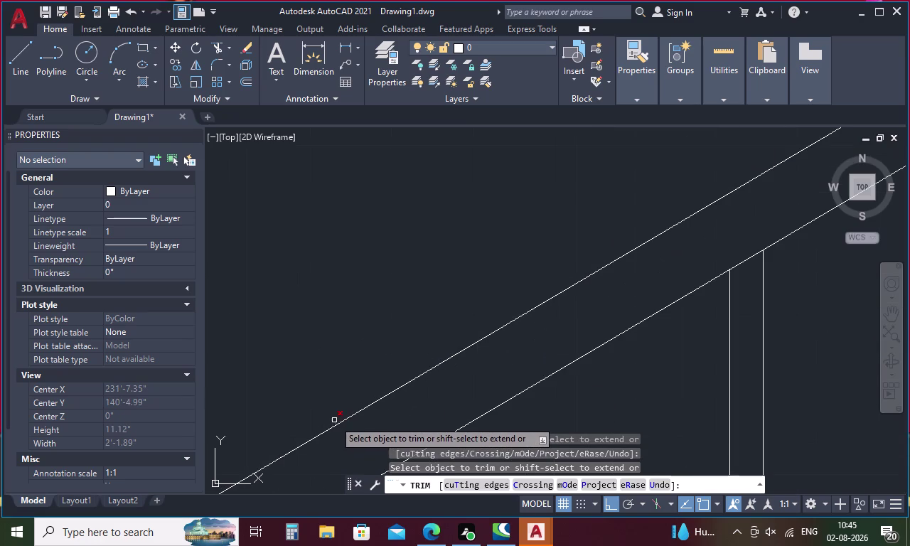
click(334, 420)
scroll(down, 3)
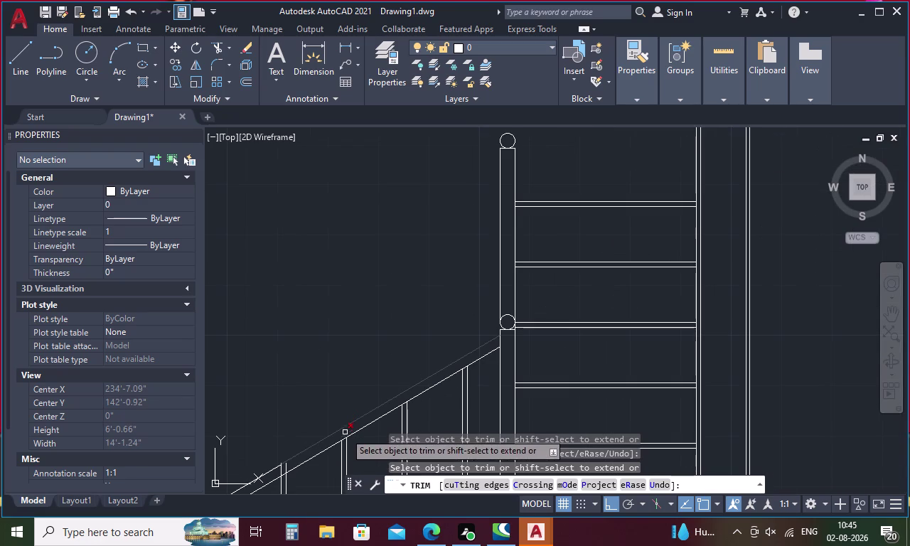
Trim the protruding baluster tips along the middle stretch of the handrail.
middle_drag(343, 438, 588, 288)
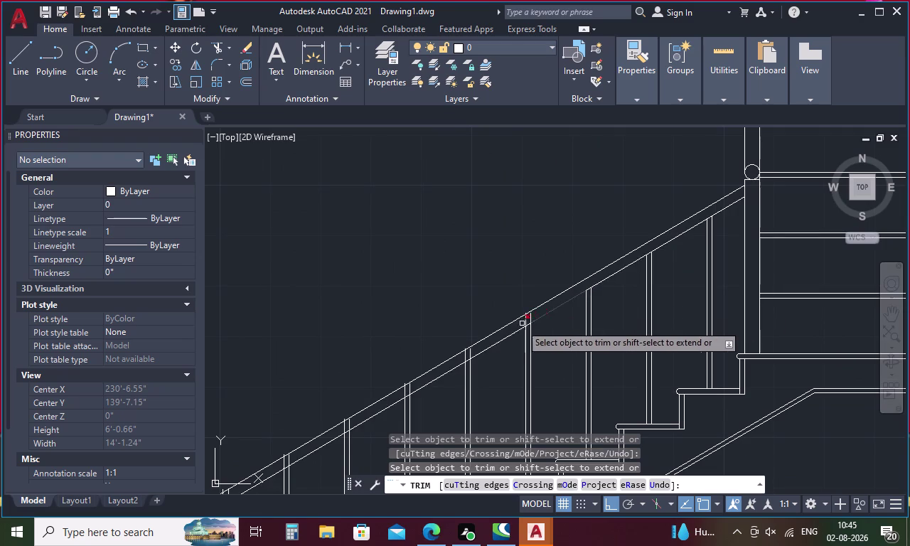
click(532, 315)
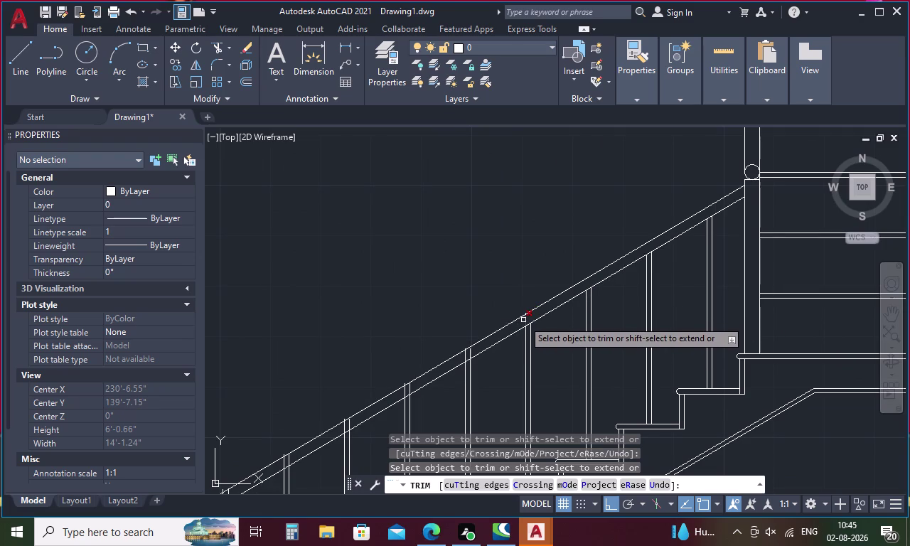
click(523, 320)
scroll(up, 3)
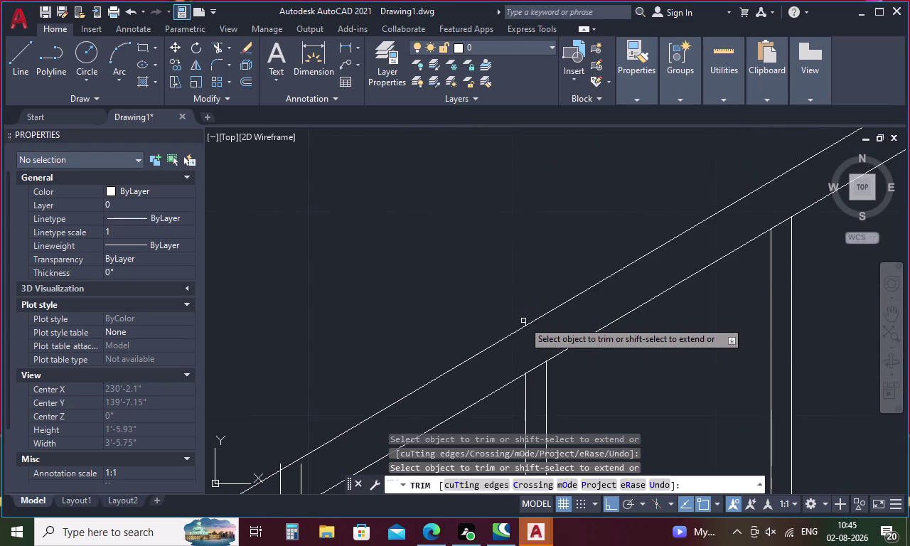
click(524, 322)
scroll(down, 3)
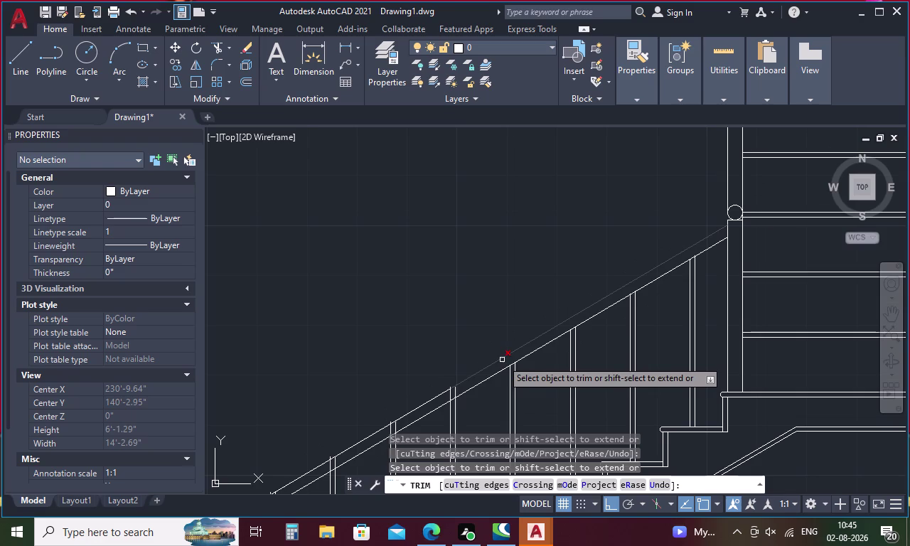
middle_drag(475, 350, 464, 225)
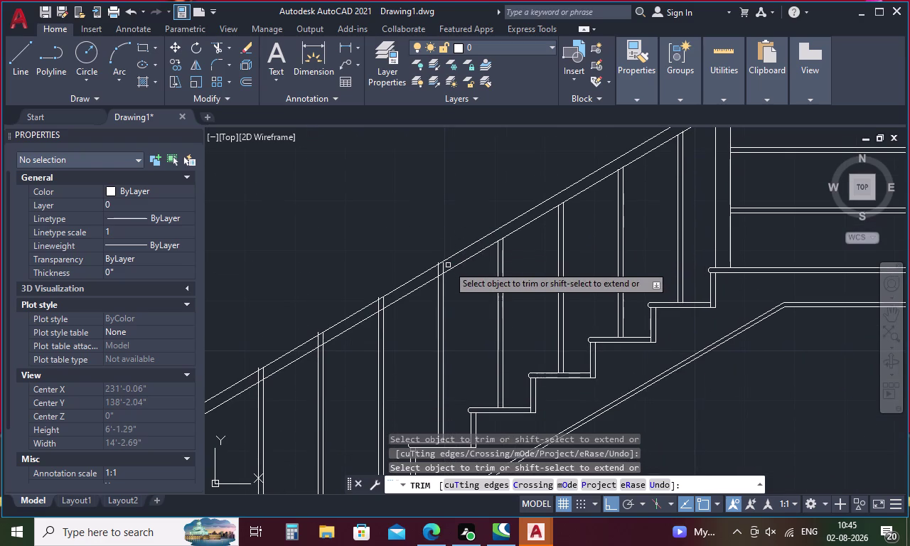
drag(448, 265, 413, 281)
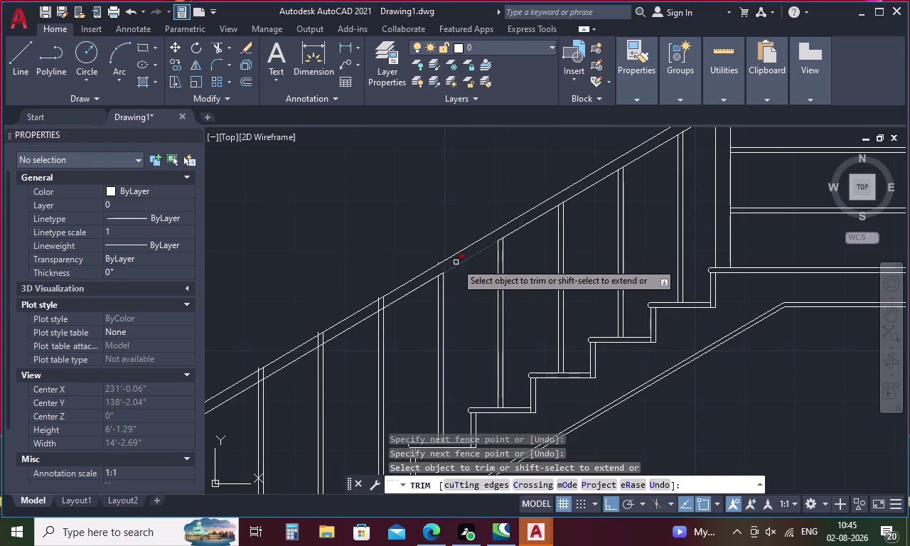
scroll(up, 3)
middle_drag(359, 363, 514, 274)
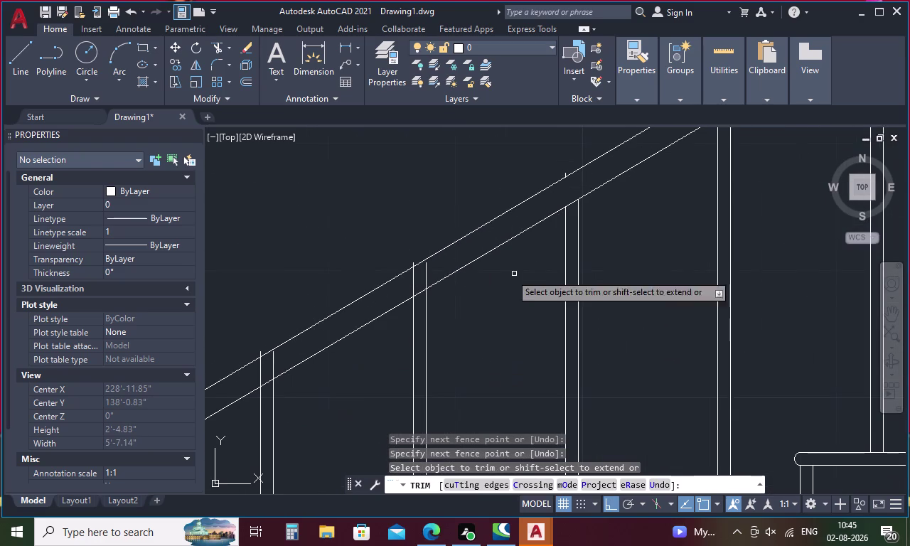
drag(430, 271, 401, 290)
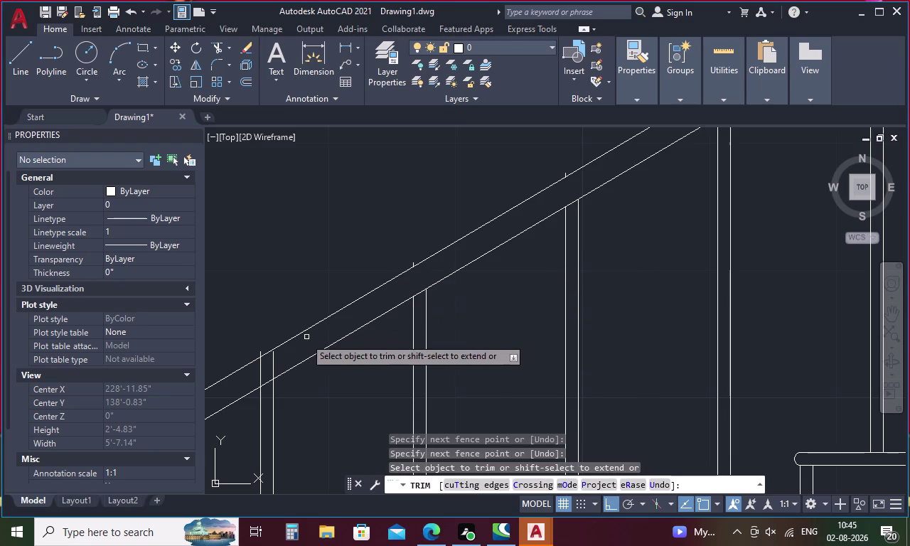
drag(292, 352, 248, 376)
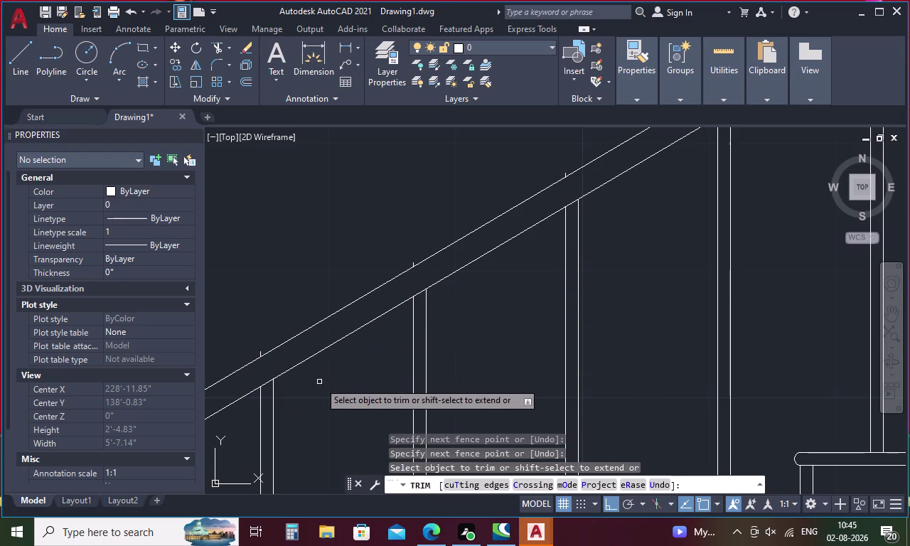
Fence-trim the upper baluster tops and remaining stubs above the handrail.
middle_drag(322, 381, 701, 185)
drag(511, 250, 494, 263)
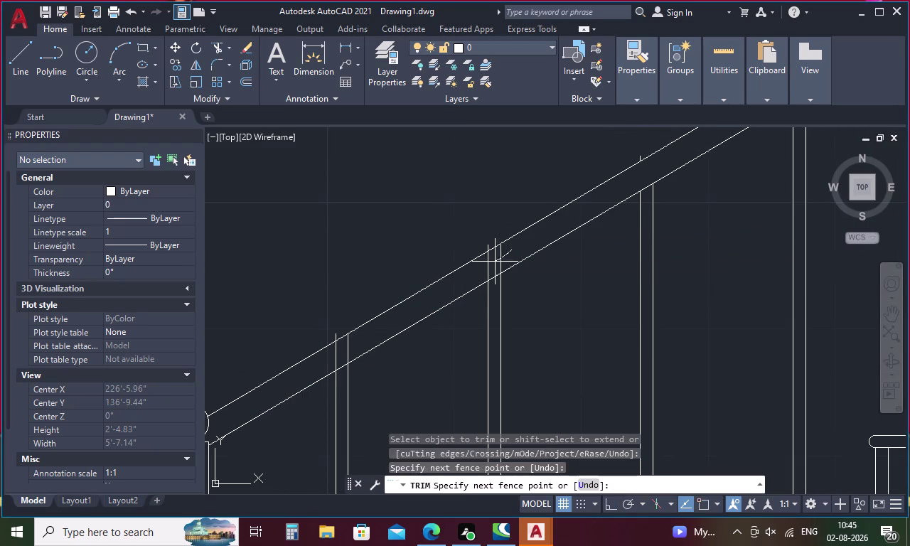
drag(493, 263, 480, 271)
drag(366, 337, 326, 358)
drag(327, 358, 323, 359)
scroll(down, 3)
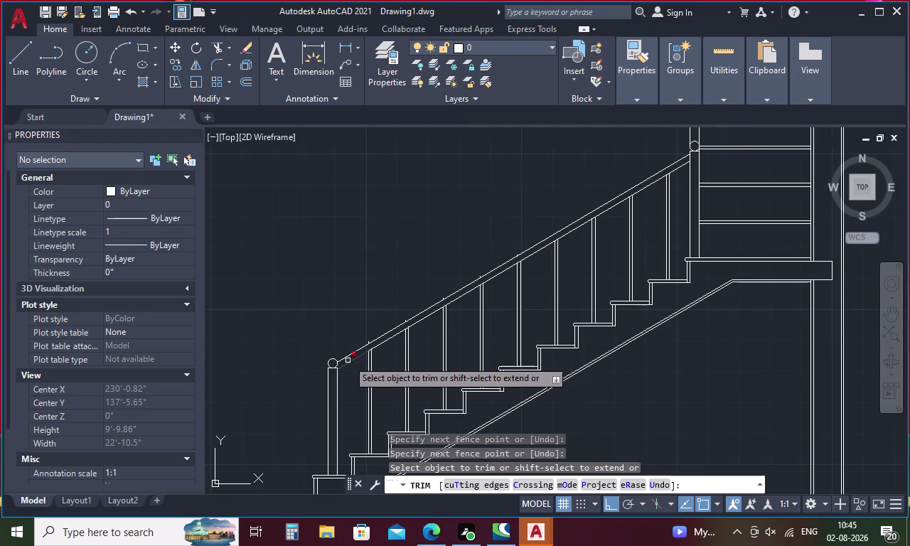
scroll(up, 3)
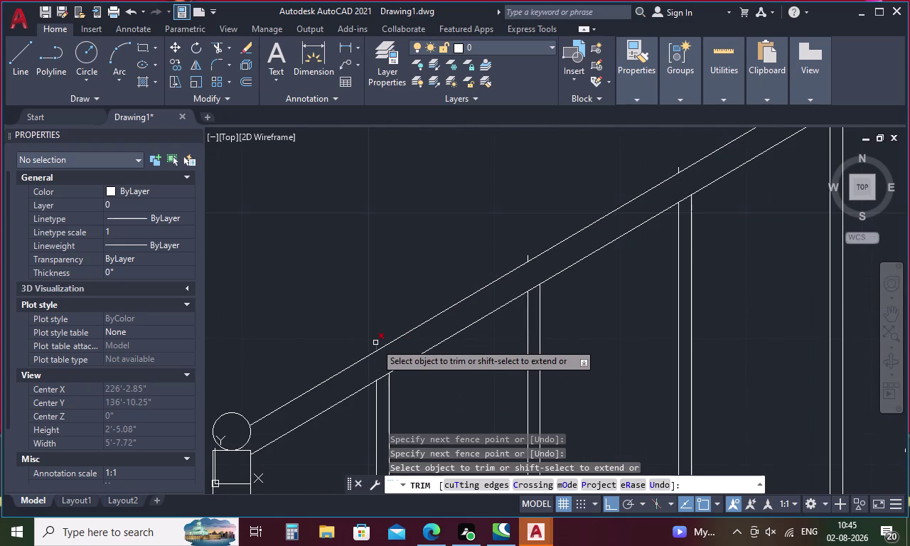
click(375, 344)
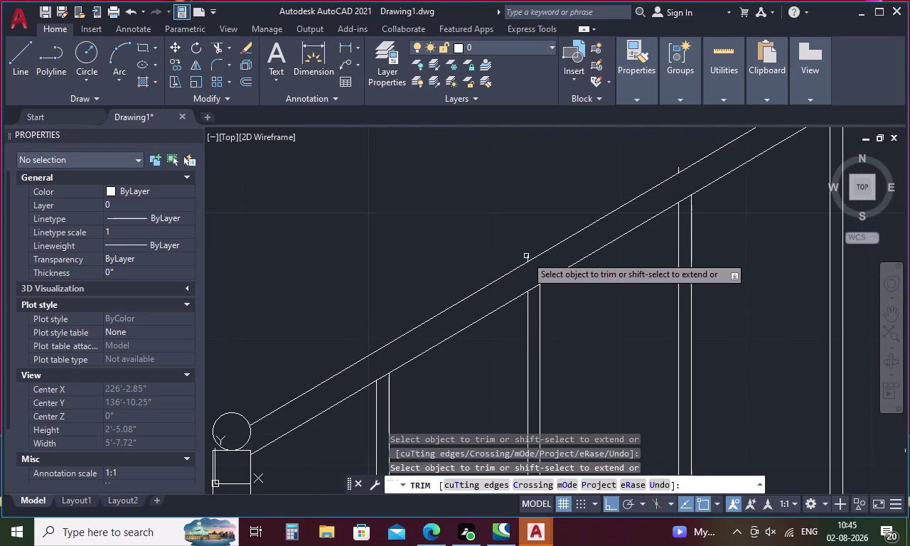
click(526, 256)
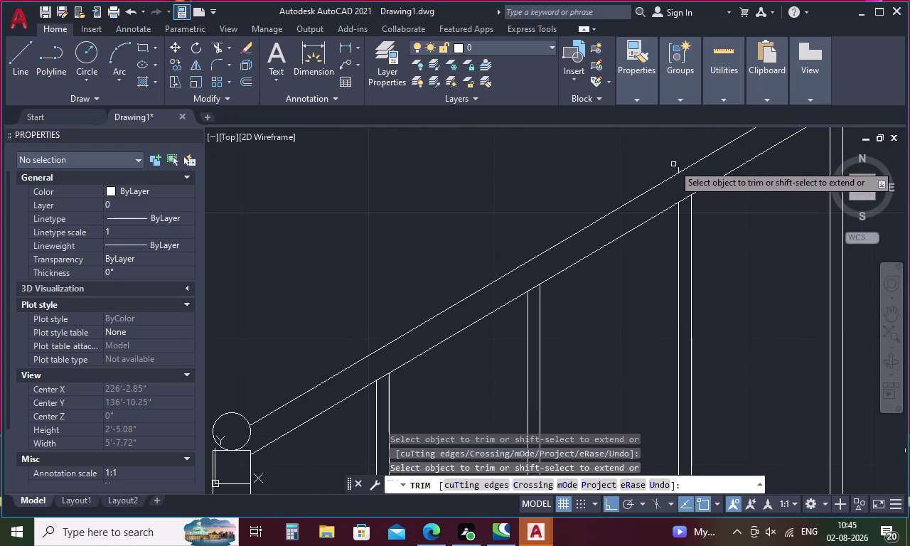
click(676, 168)
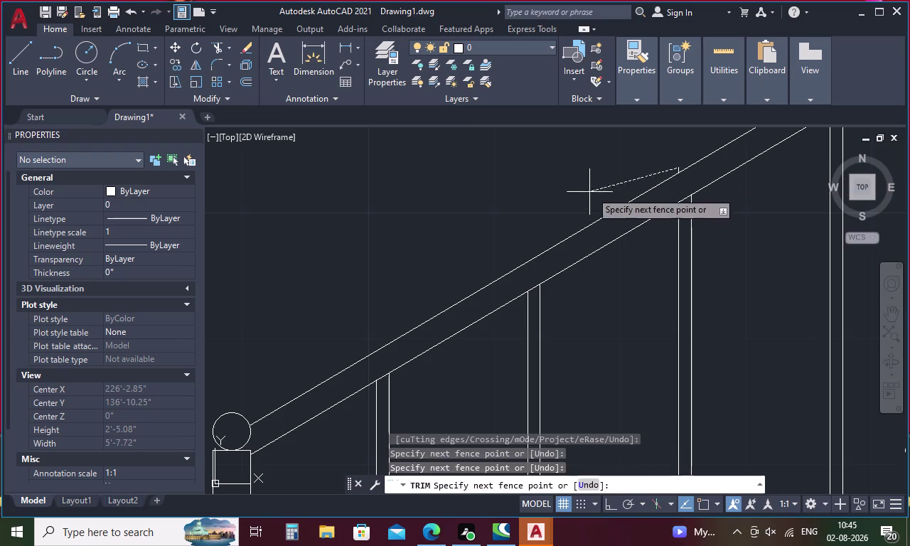
click(660, 166)
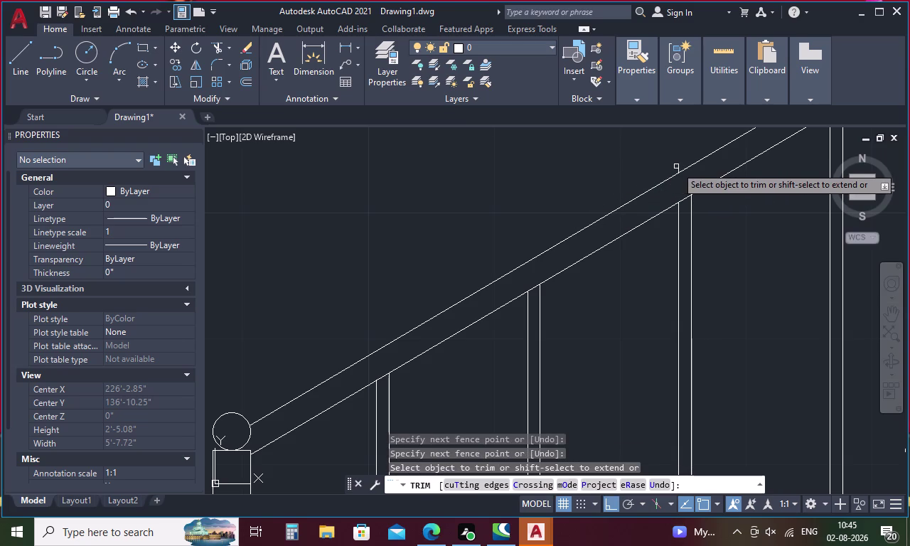
click(678, 169)
scroll(down, 3)
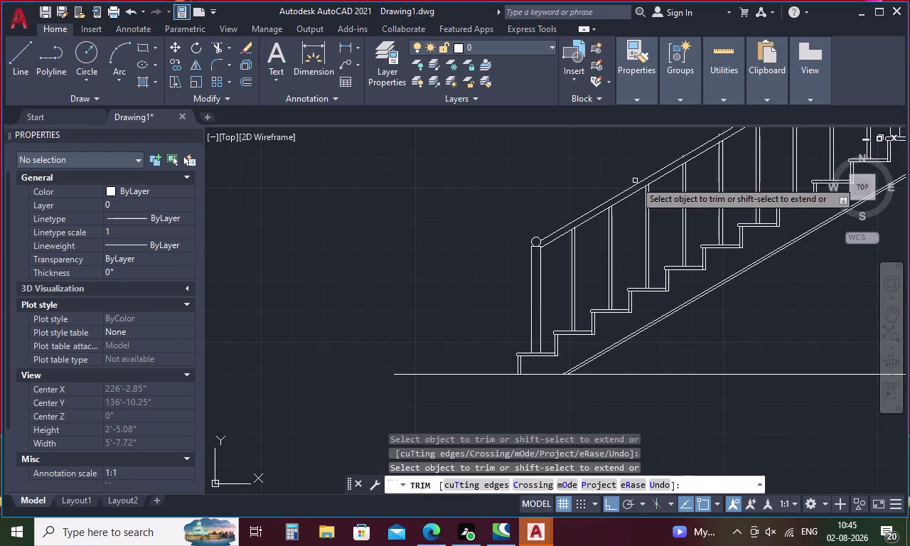
Cut off the last two baluster ends above the handrail and review the elevation.
middle_drag(634, 171, 359, 323)
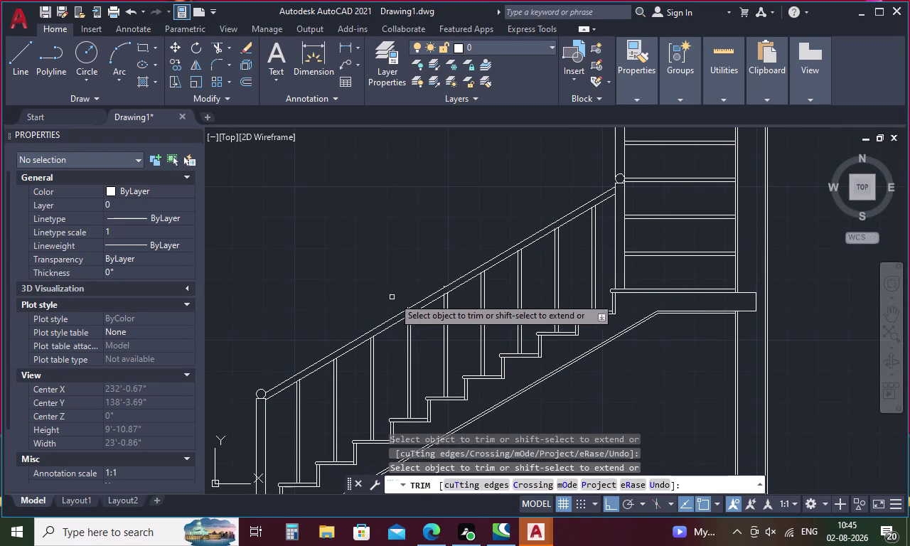
scroll(up, 3)
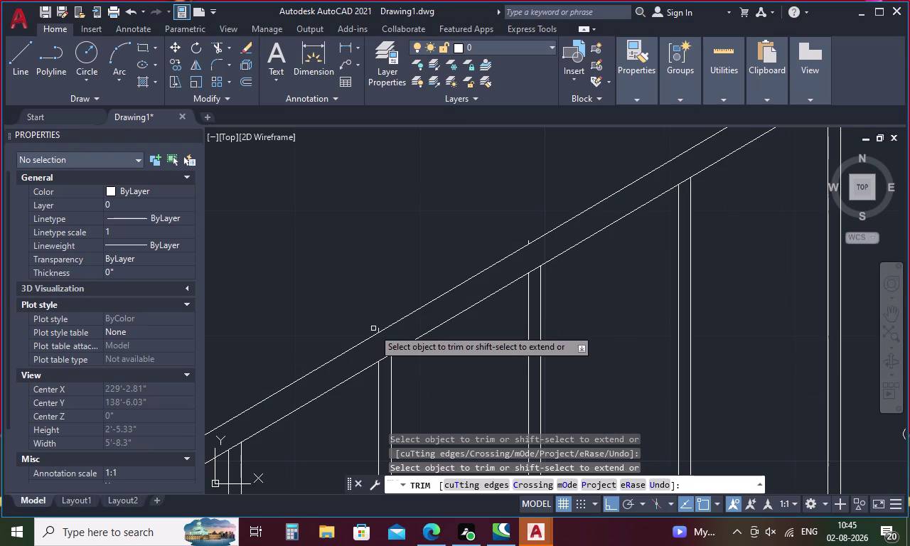
click(379, 326)
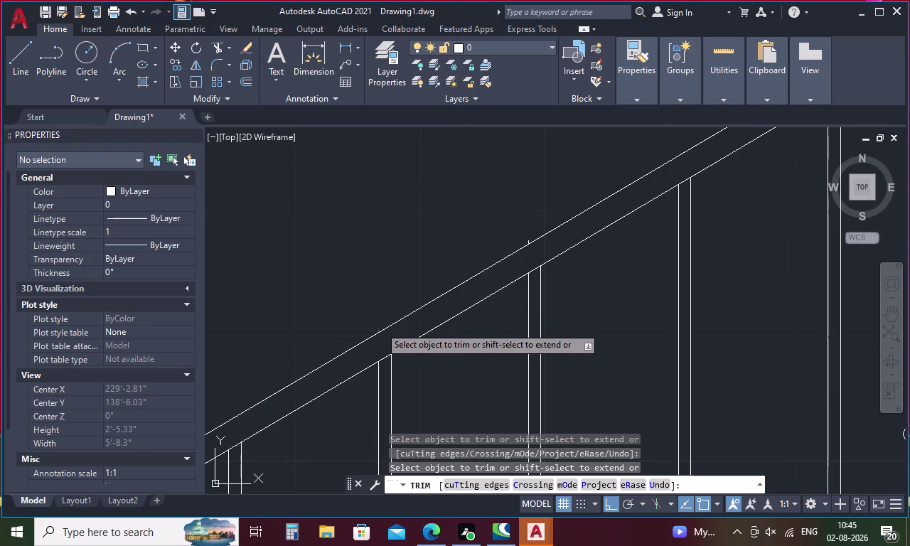
click(527, 241)
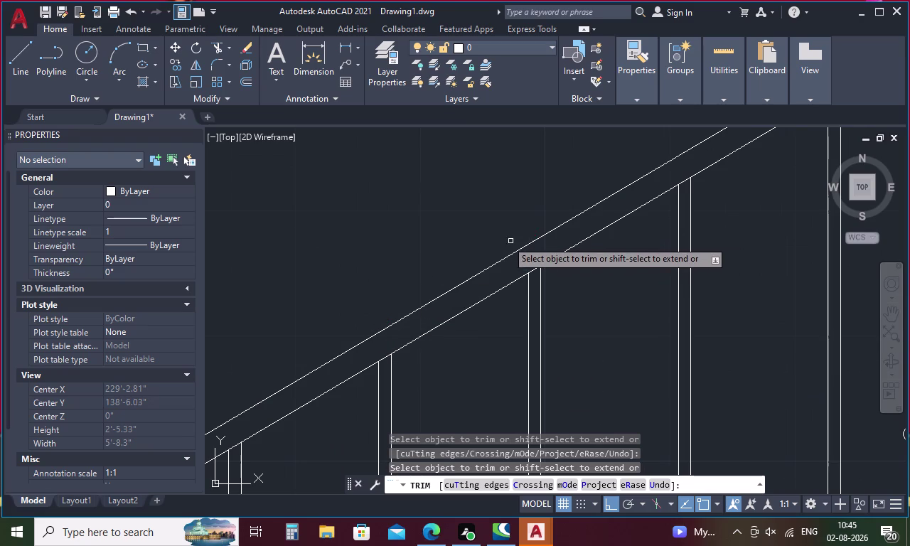
scroll(down, 3)
middle_drag(533, 182, 497, 224)
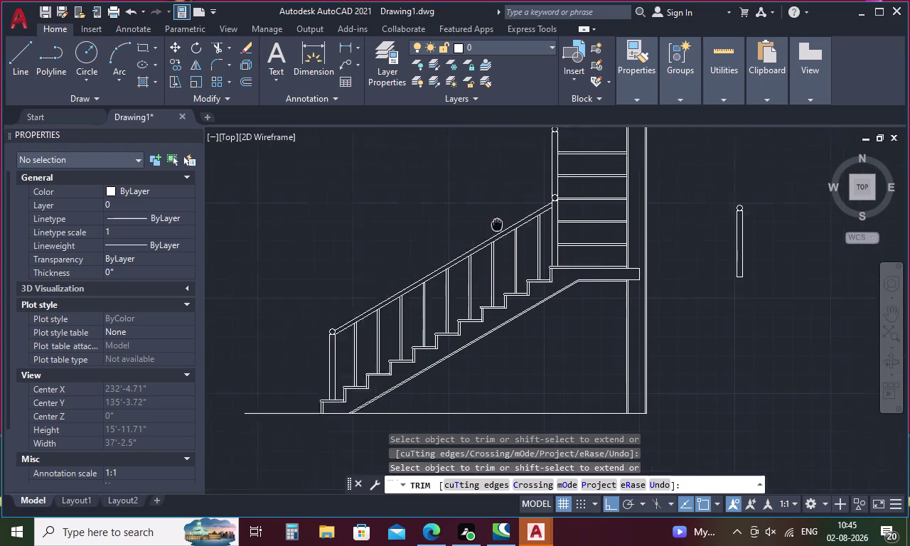
middle_drag(496, 224, 409, 336)
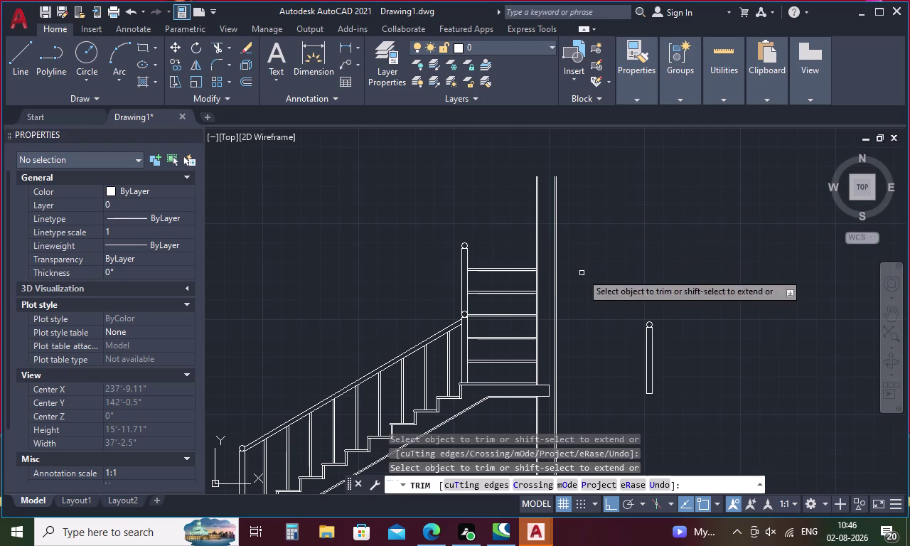
key(Escape)
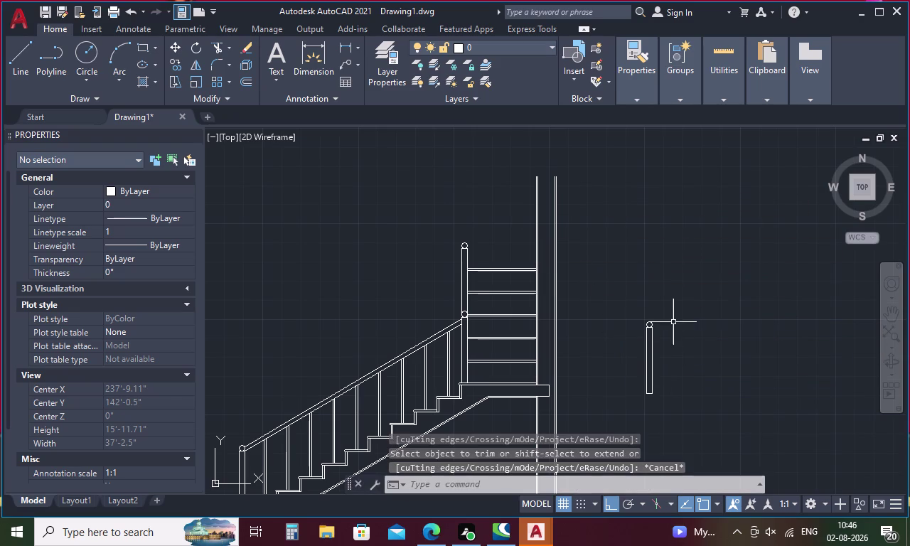
Erase the stray capped post right of the stair in two selections, then view the plan railing.
drag(675, 320, 628, 367)
key(Delete)
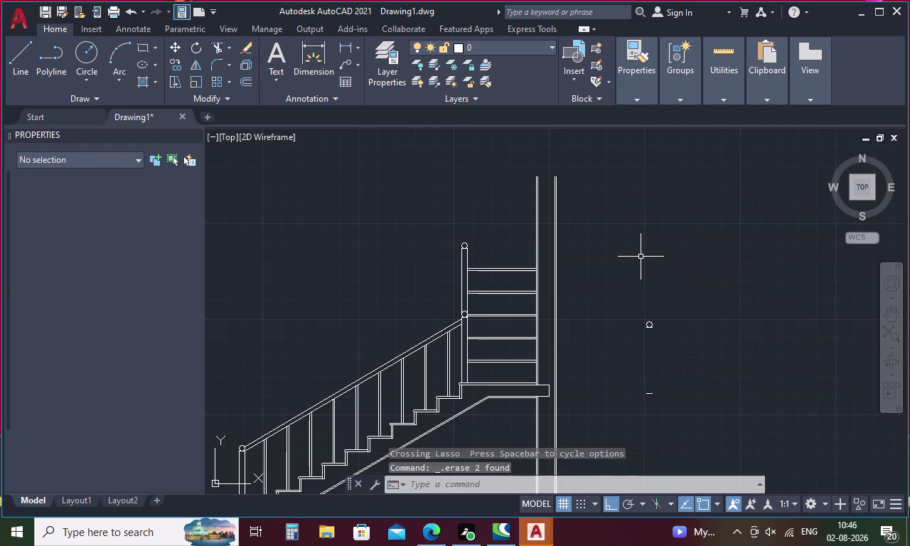
drag(653, 261, 595, 377)
key(Delete)
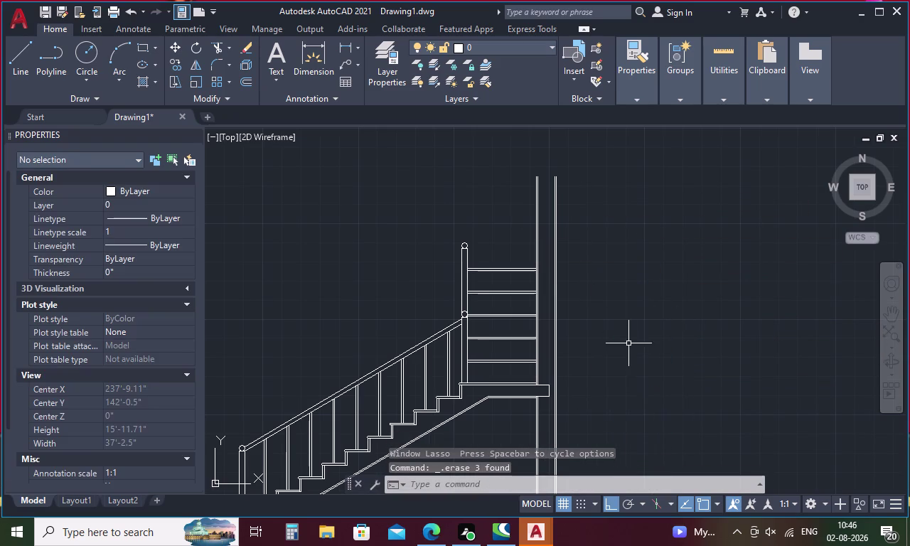
scroll(down, 3)
scroll(up, 3)
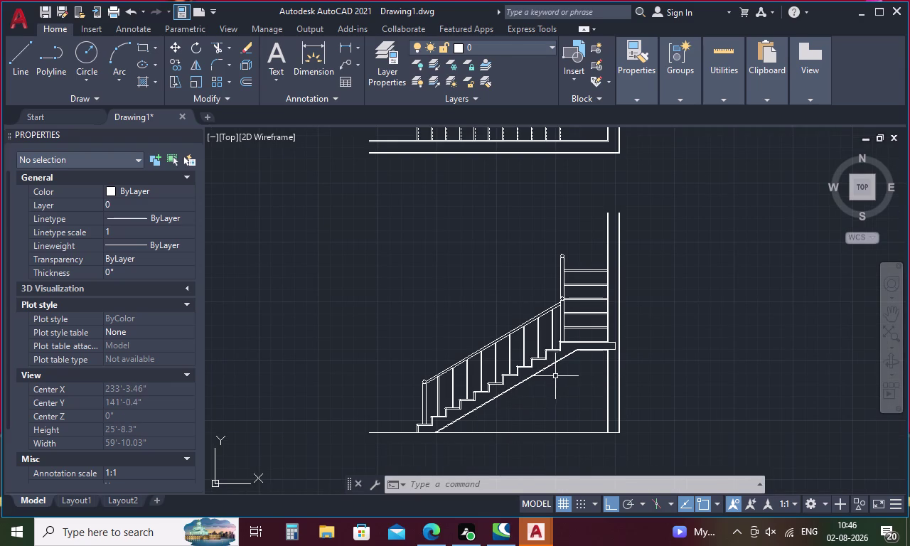
middle_drag(558, 375, 594, 499)
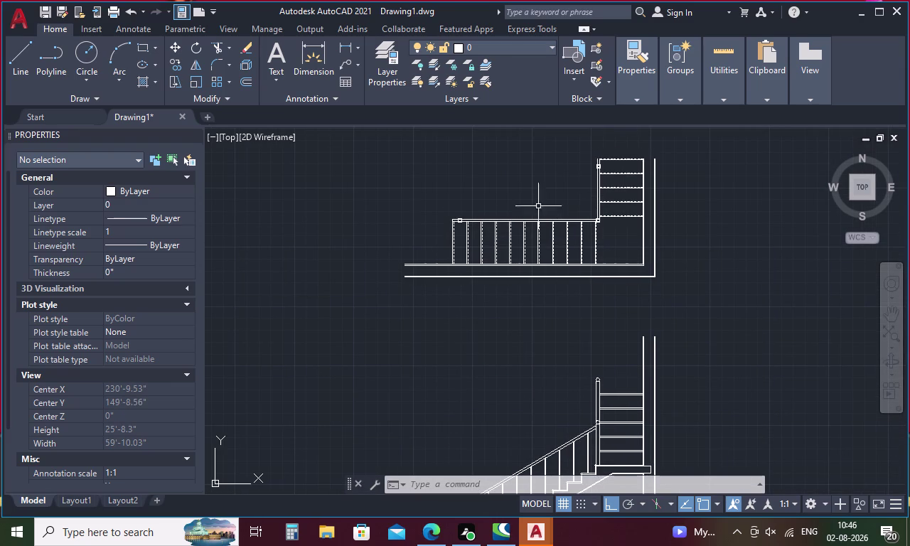
text(tr)
key(Return)
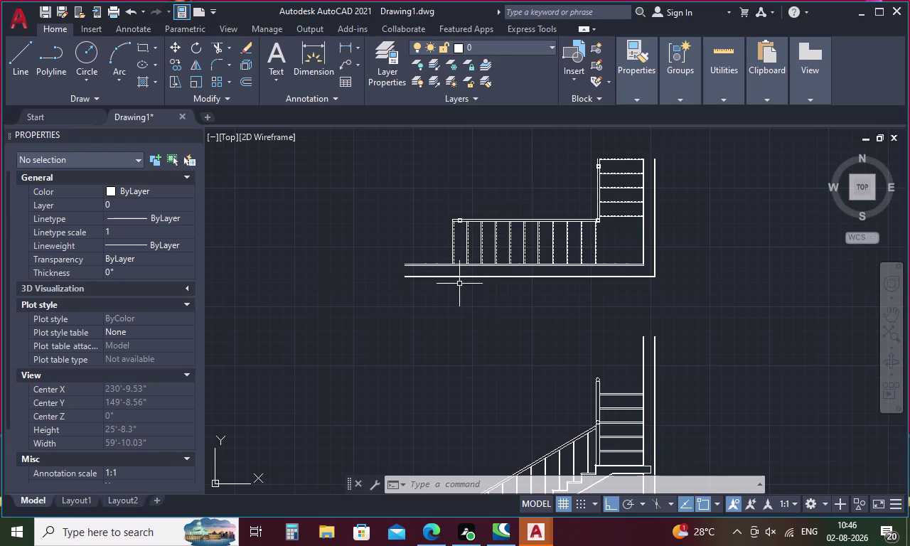
scroll(up, 3)
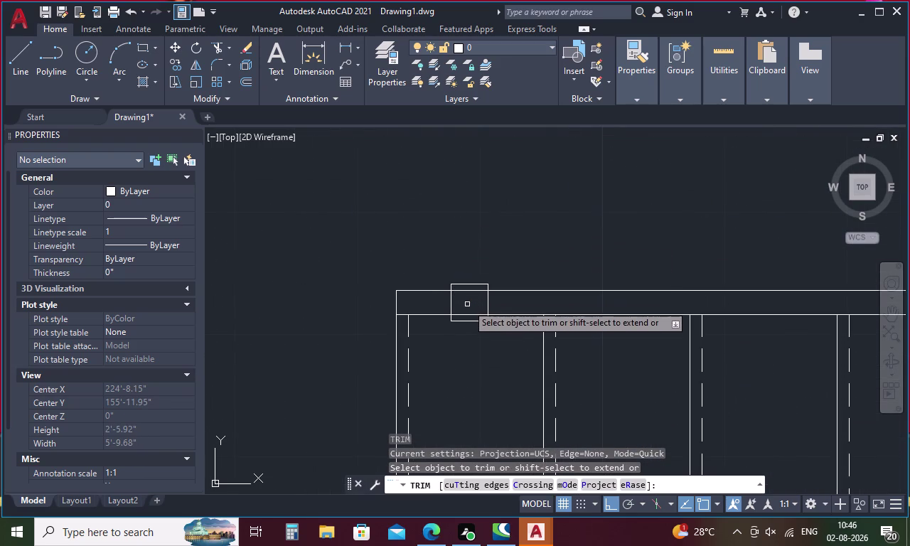
key(Escape)
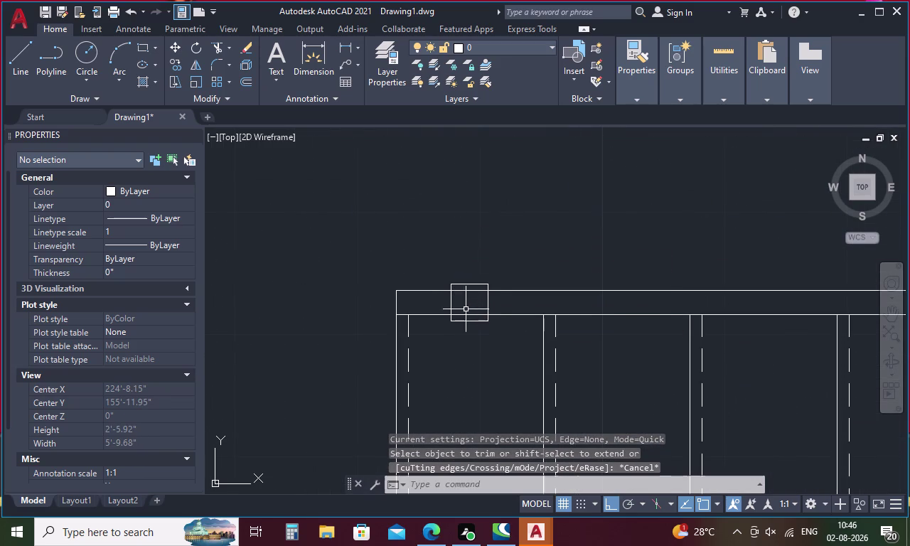
key(o)
Set the offset distance to 0.5 after abandoning an initial distance of 1.
key(Return)
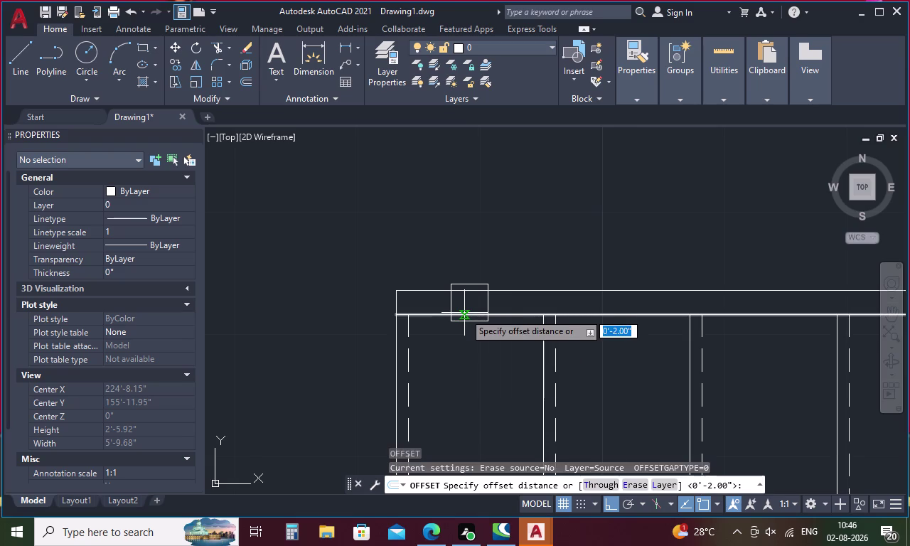
key(1)
key(Return)
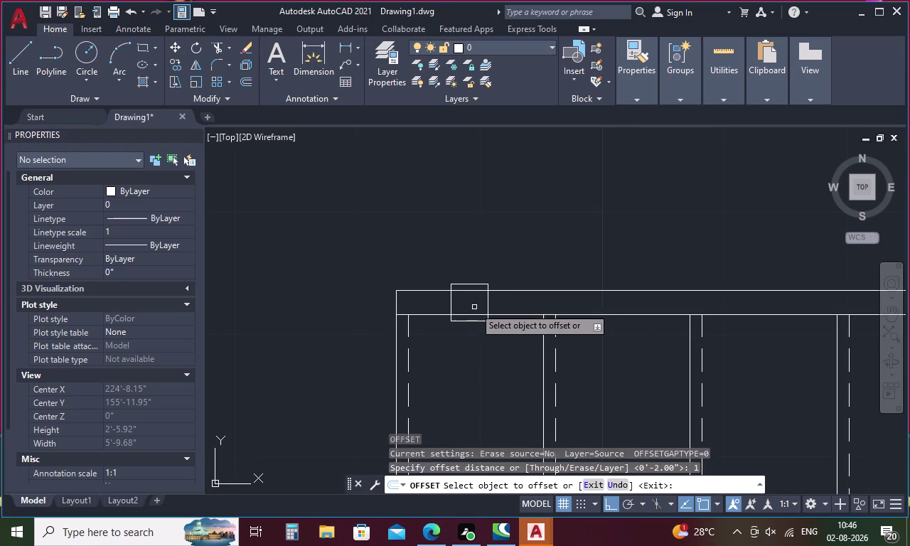
key(Escape)
key(o)
key(Return)
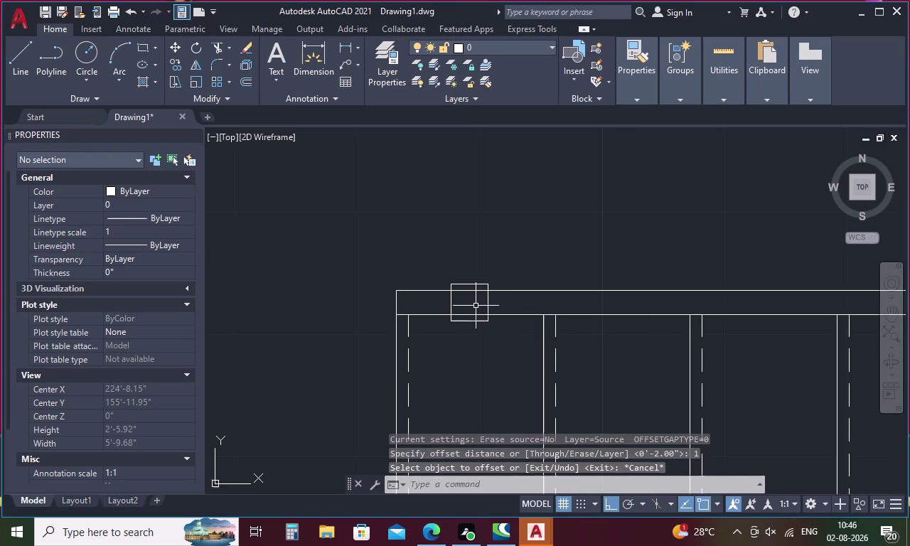
text(.)
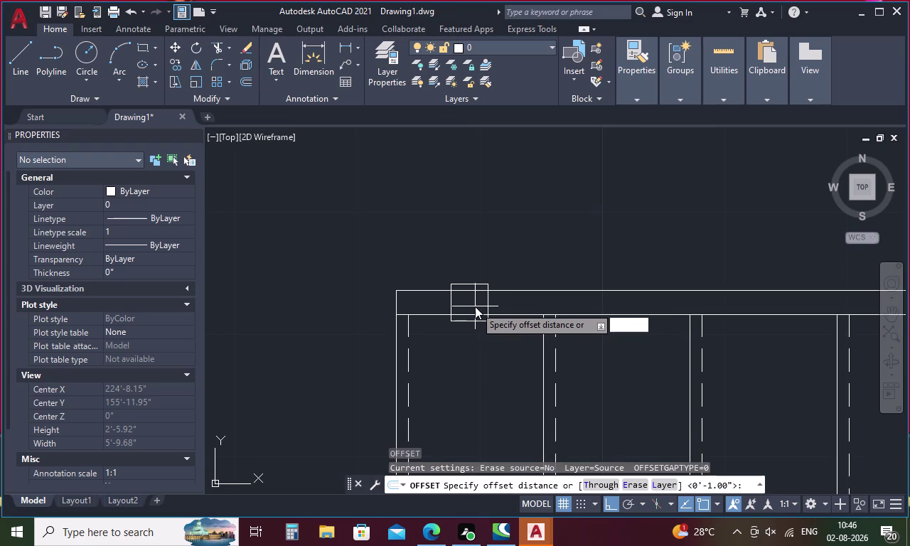
text(5)
key(Return)
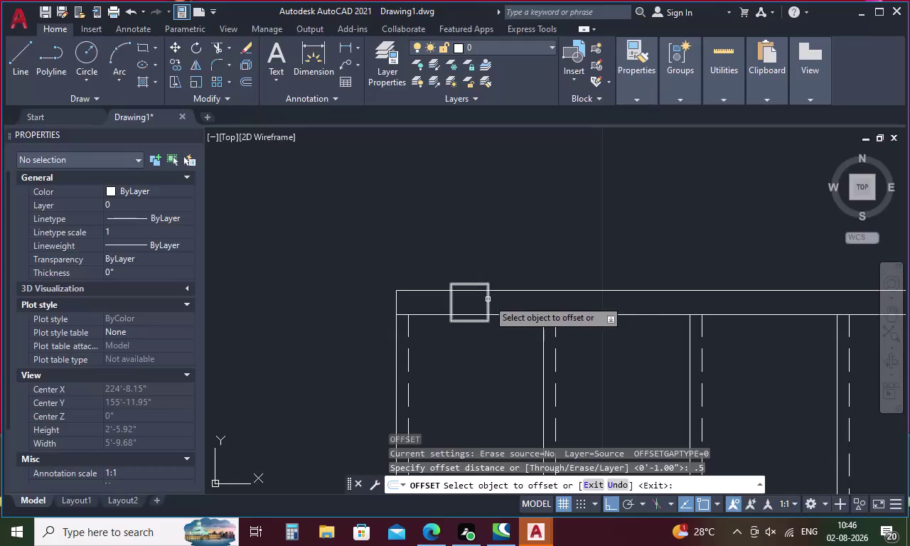
Offset the plan-view post square 0.5 inward to form its cap.
click(488, 299)
click(477, 303)
key(Escape)
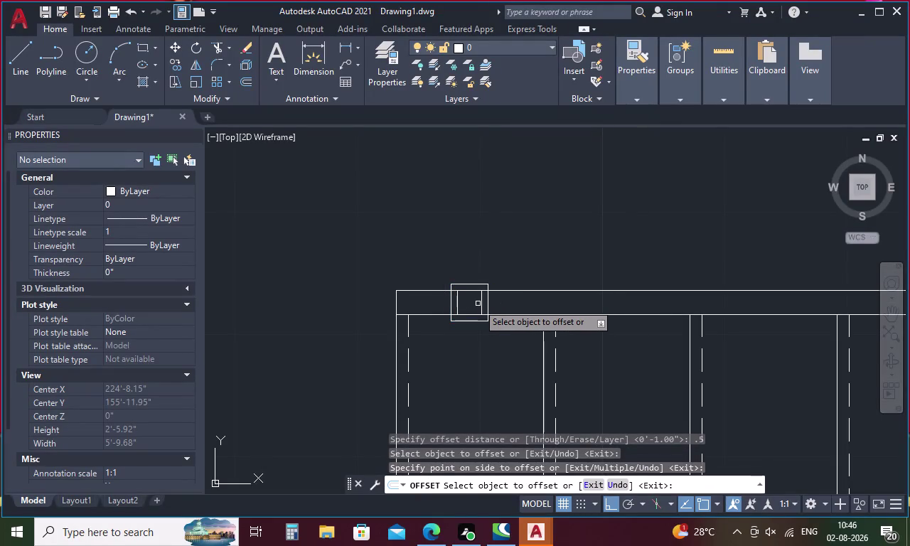
text(tr)
key(Return)
key(bracketright)
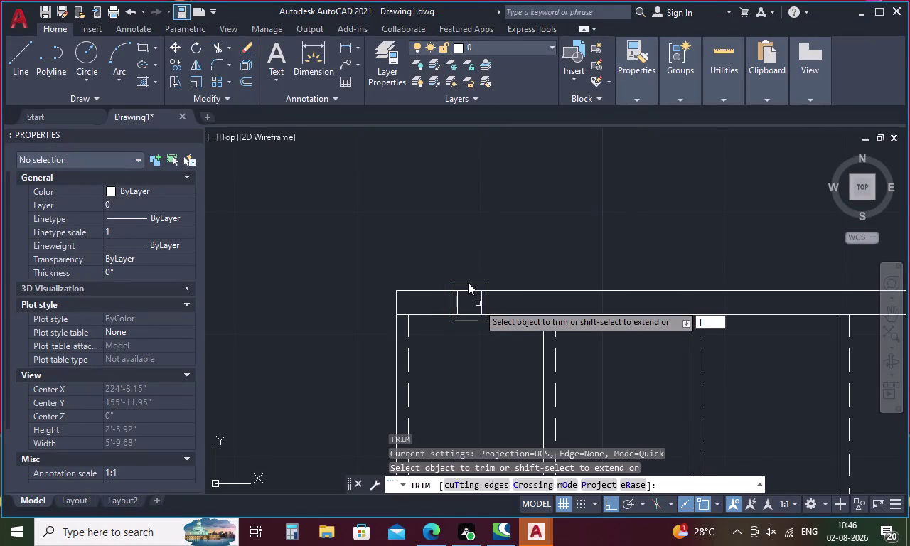
Restart the trim and cut the railing lines crossing inside the first post cap.
scroll(up, 3)
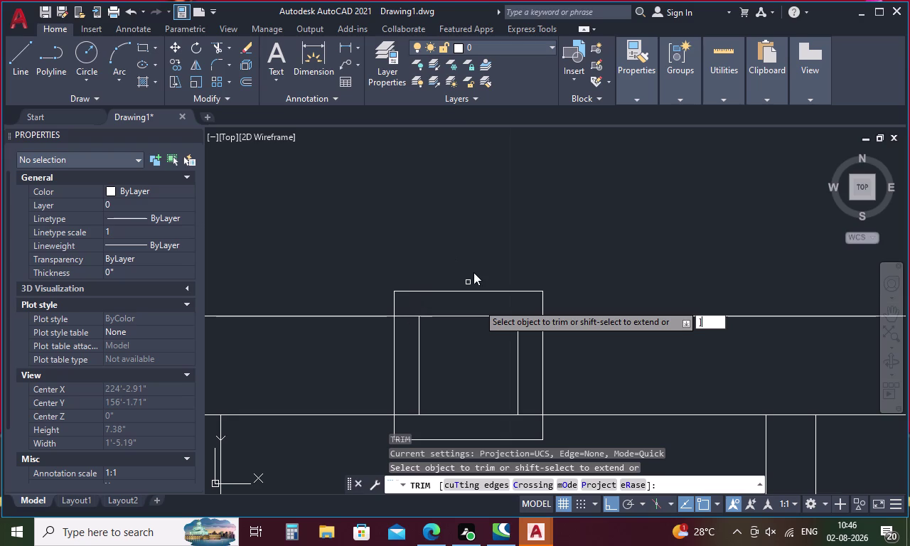
key(Escape)
key(space)
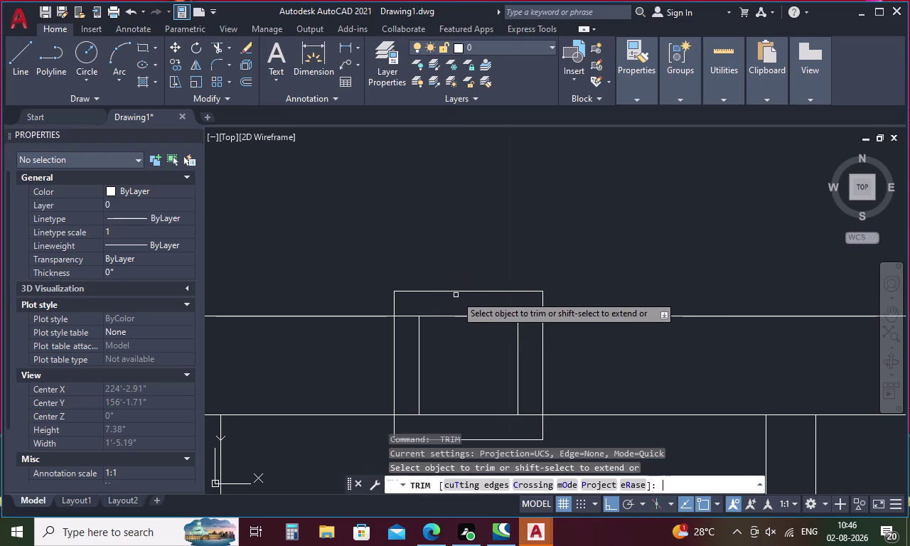
click(407, 315)
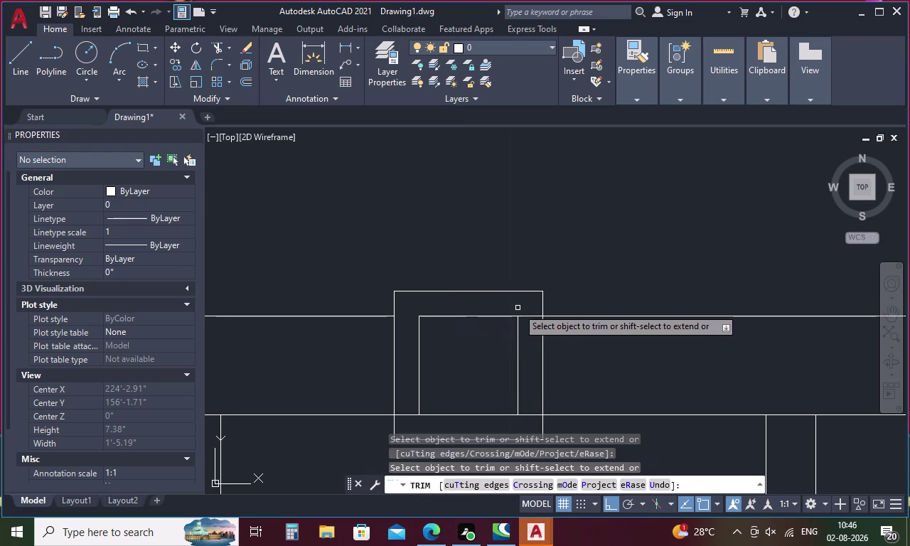
click(531, 316)
drag(524, 403, 527, 404)
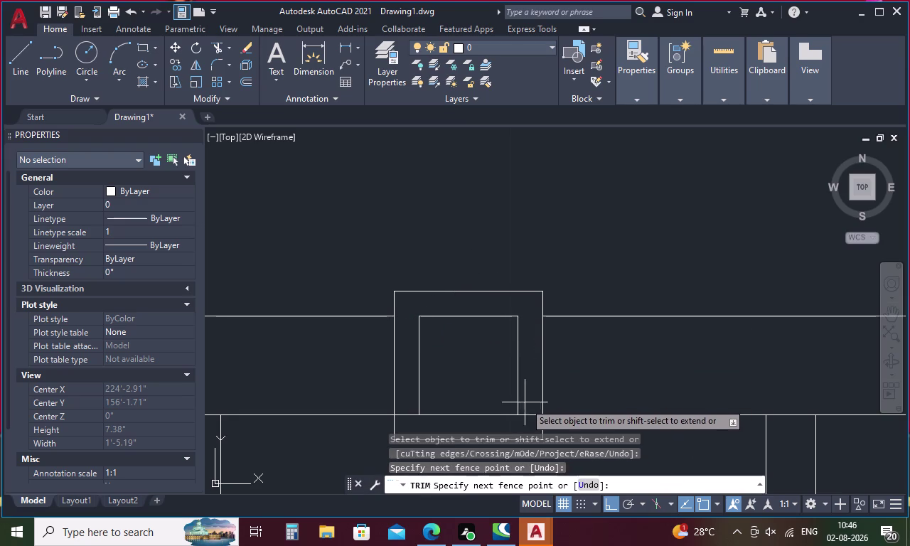
drag(527, 404, 525, 423)
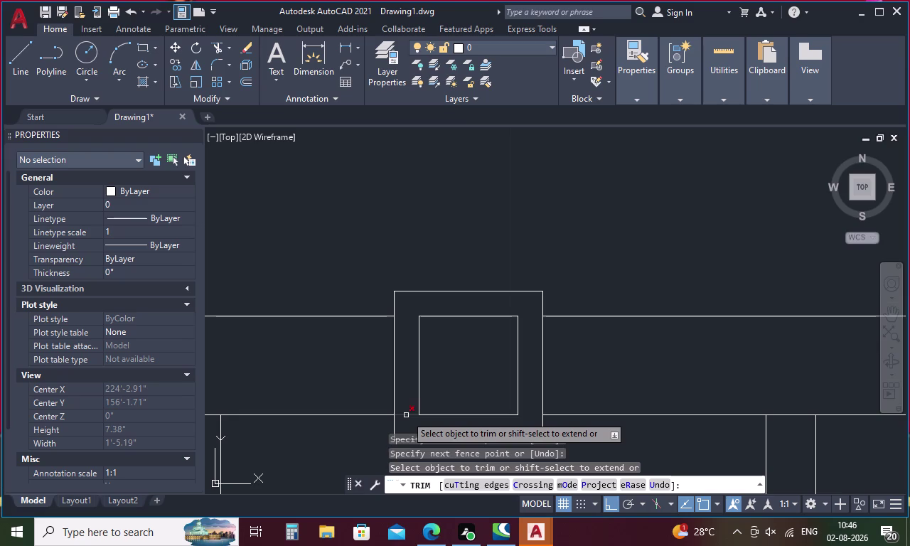
click(406, 415)
Trim away the four railing lines running inside the corner post cap.
scroll(down, 3)
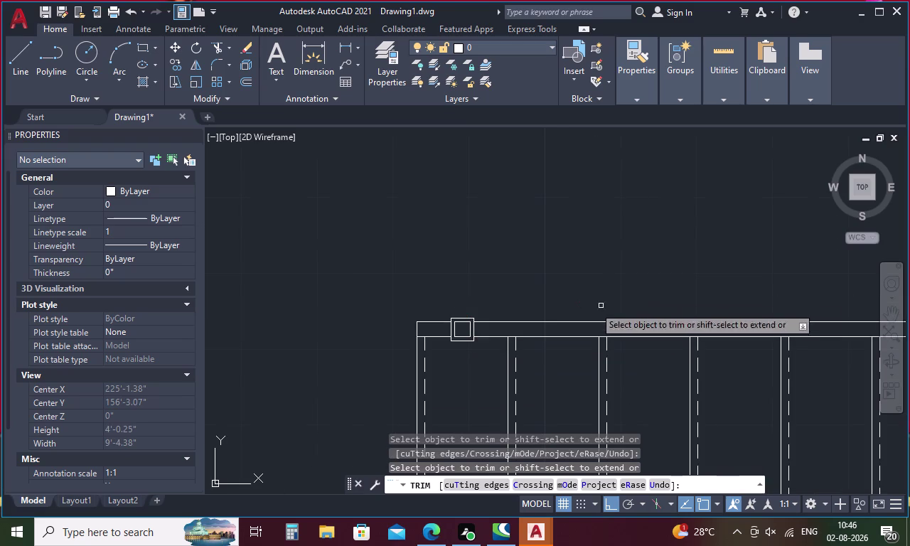
middle_drag(559, 311, 48, 342)
middle_drag(792, 284, 536, 315)
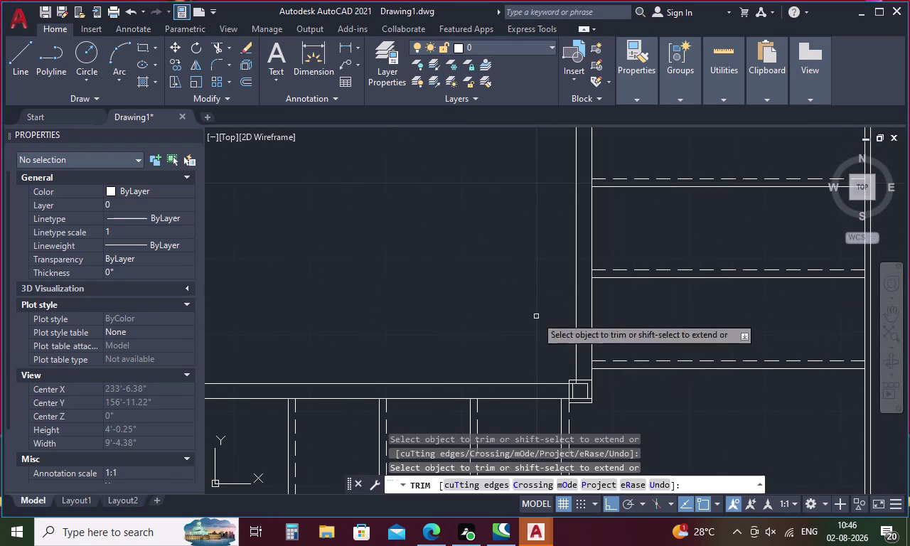
scroll(up, 3)
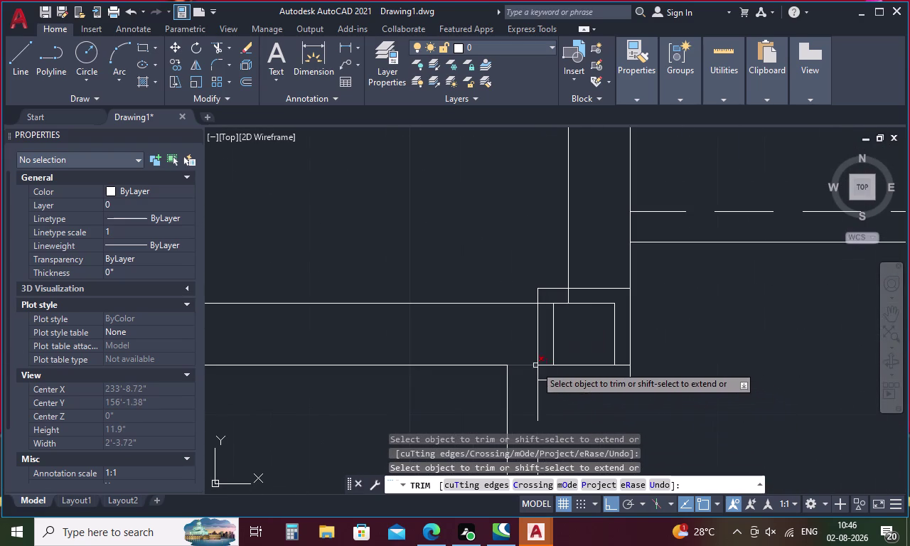
click(542, 364)
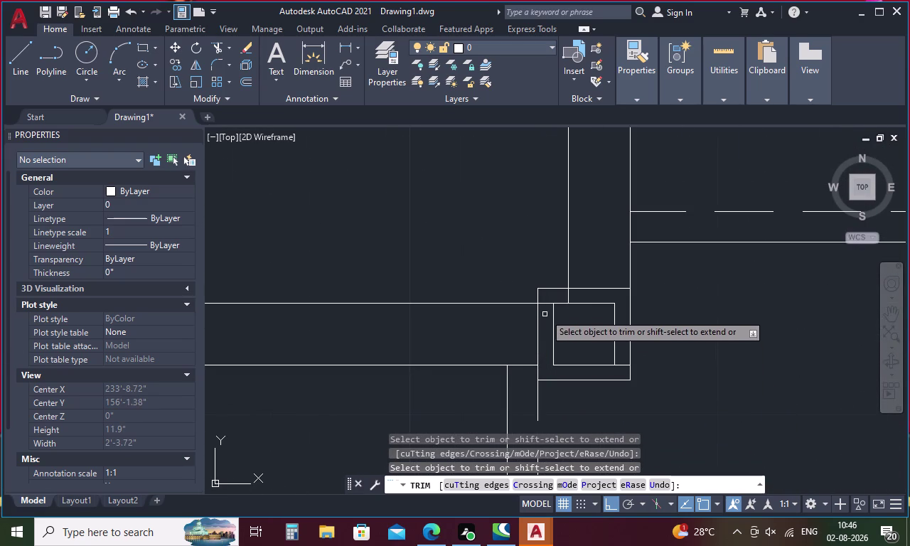
click(545, 303)
click(569, 294)
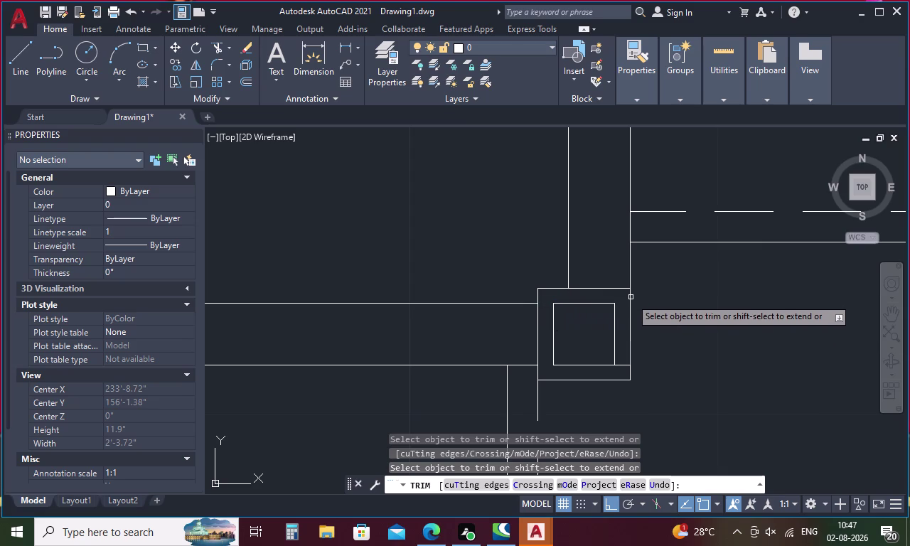
click(623, 367)
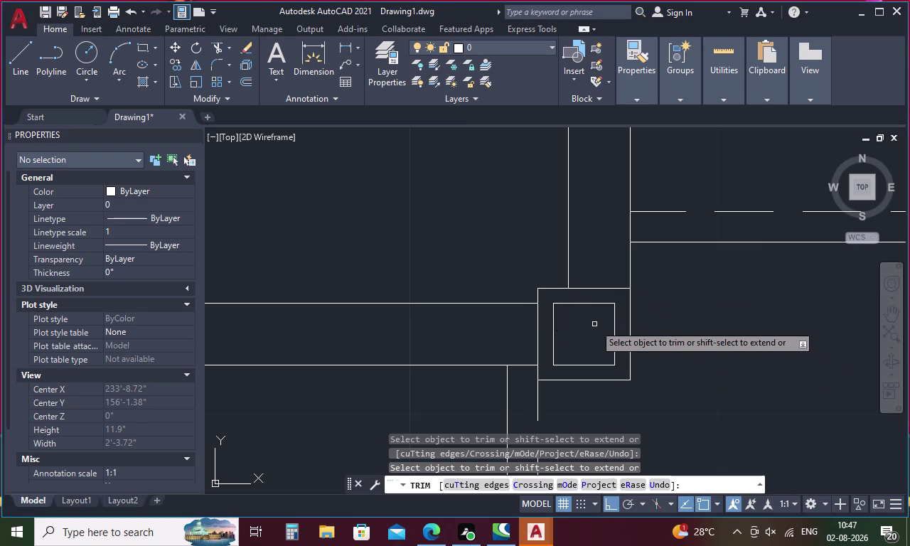
Fence-trim the rail lines inside the post cap along the stair plan, then end trimming.
scroll(down, 3)
middle_drag(640, 265, 606, 427)
scroll(down, 3)
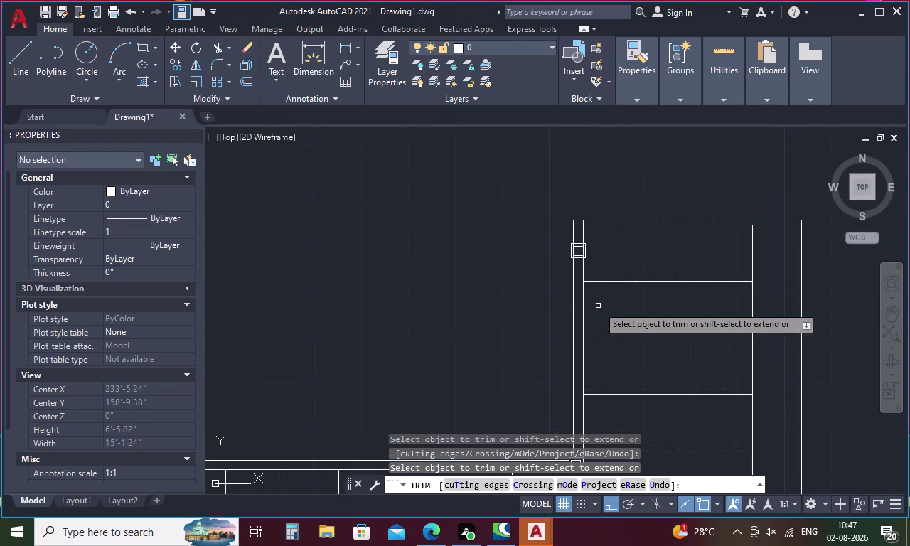
scroll(up, 3)
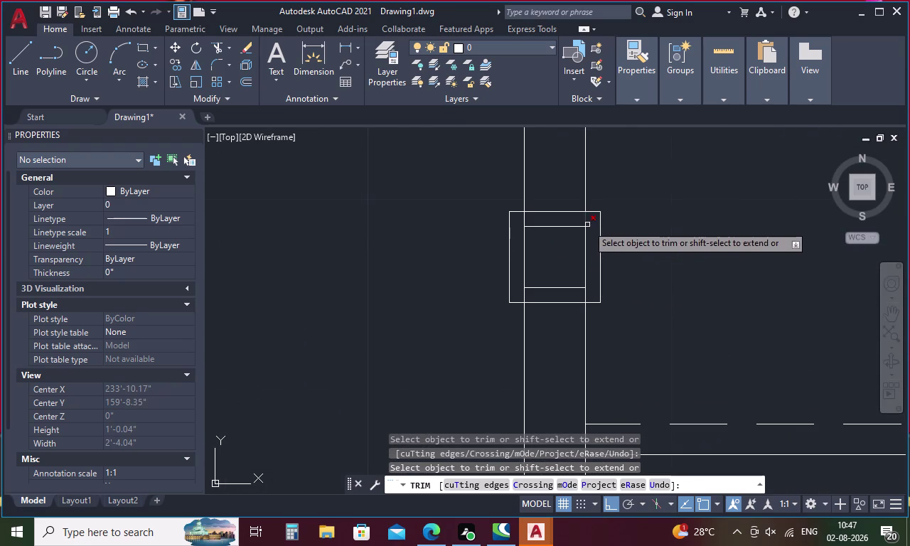
click(587, 220)
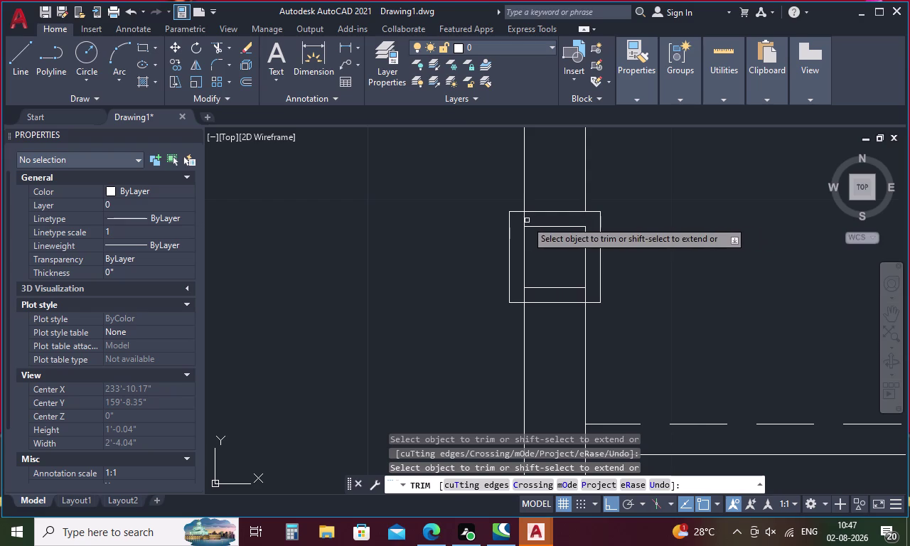
click(521, 221)
click(525, 218)
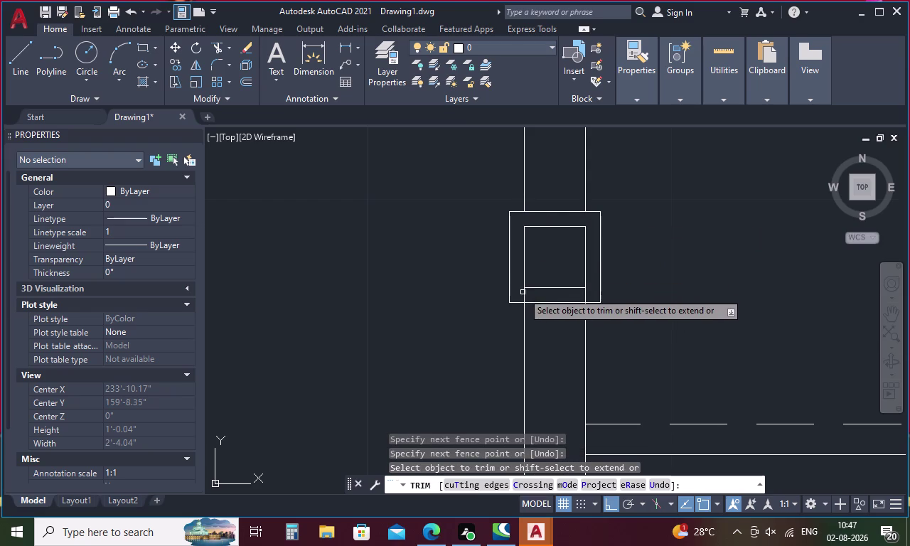
click(525, 296)
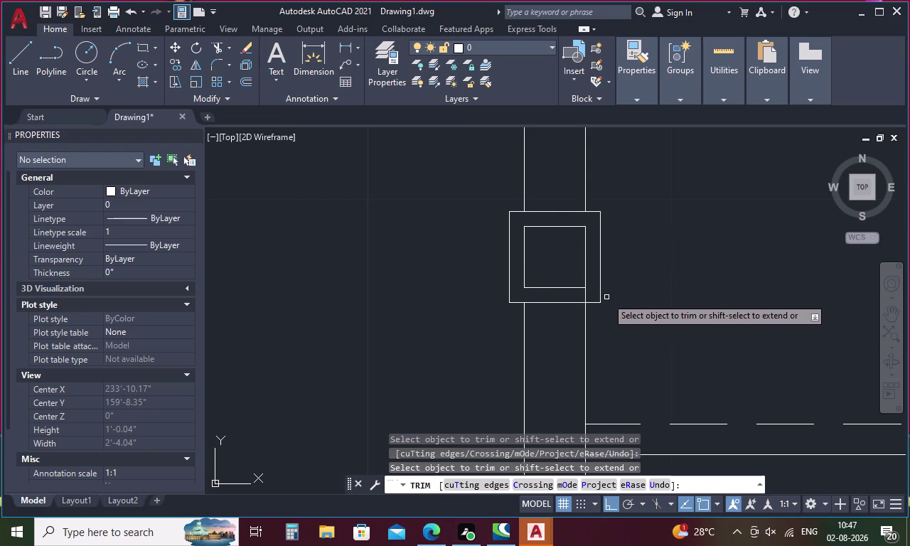
click(585, 297)
scroll(down, 3)
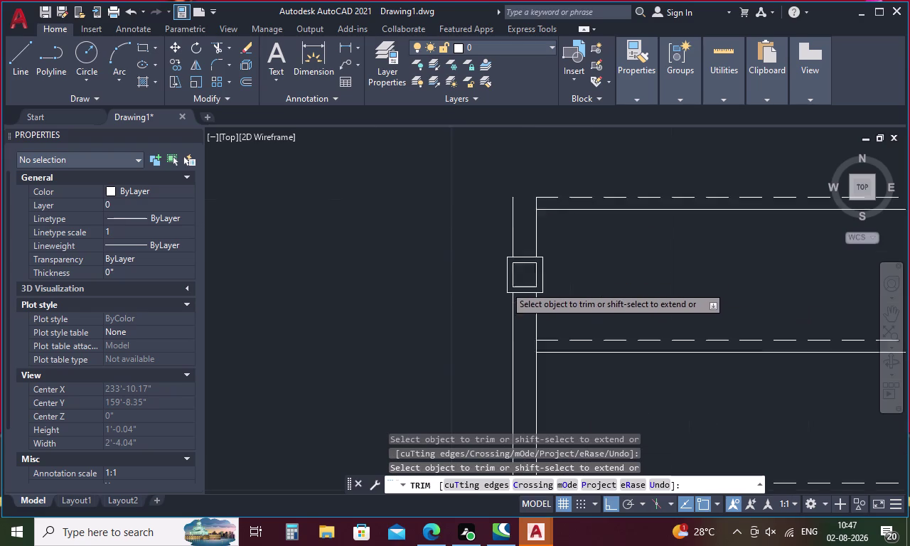
scroll(down, 3)
key(Escape)
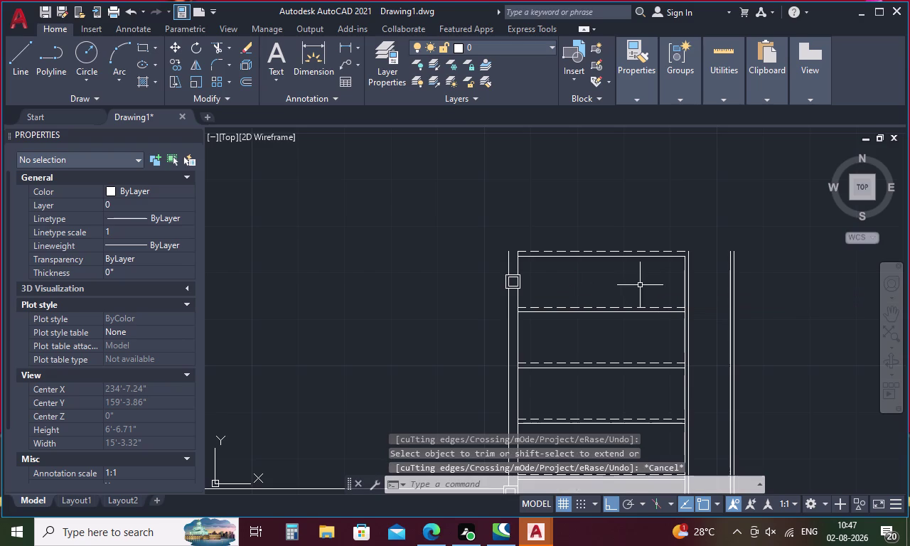
Move the inner and outer cap squares by their corner onto the upper railing end corner.
middle_drag(620, 291, 599, 239)
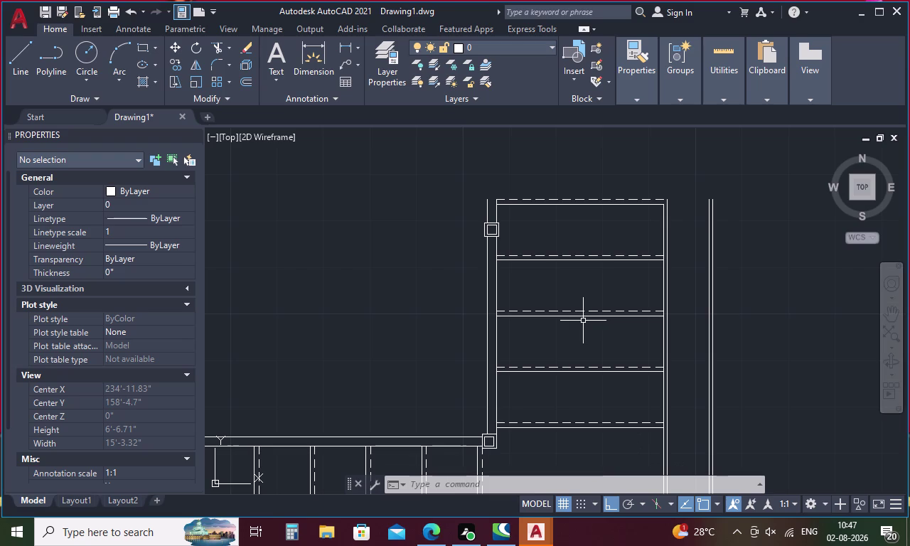
key(m)
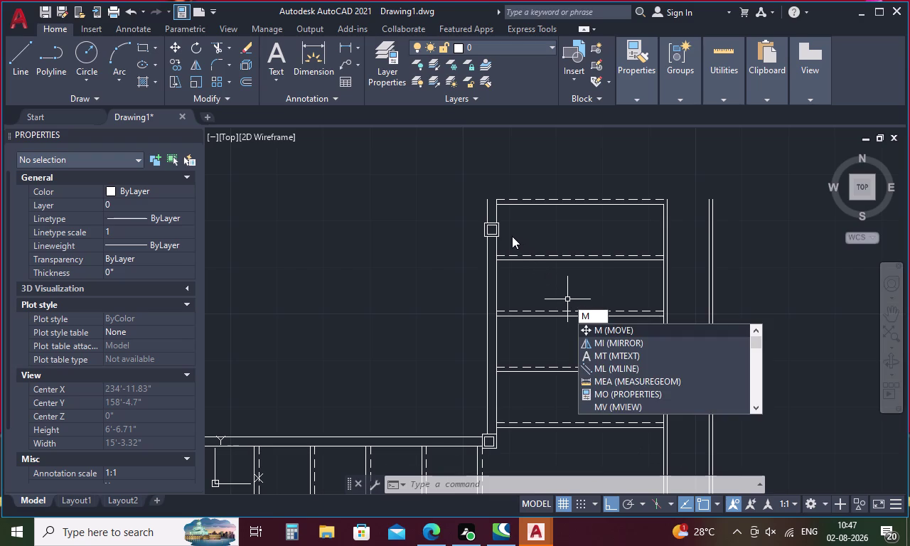
key(Return)
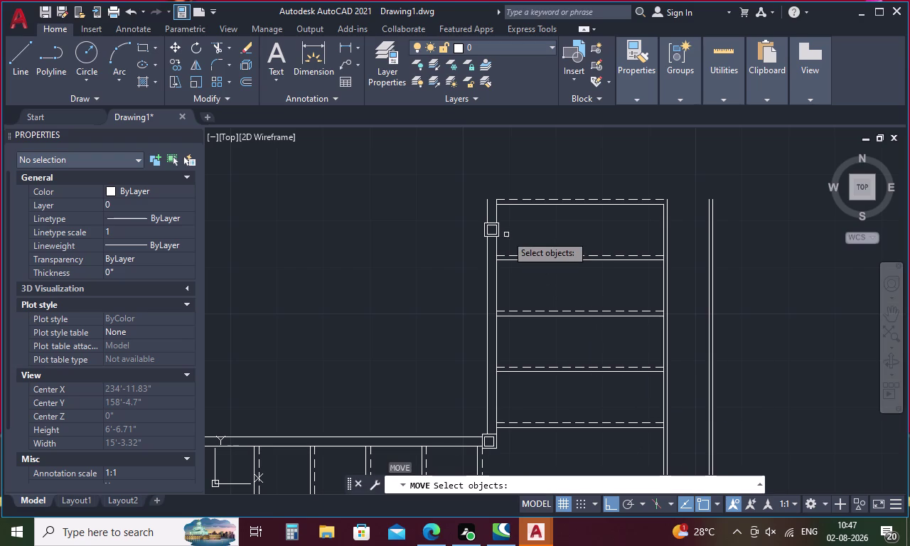
scroll(up, 3)
click(485, 230)
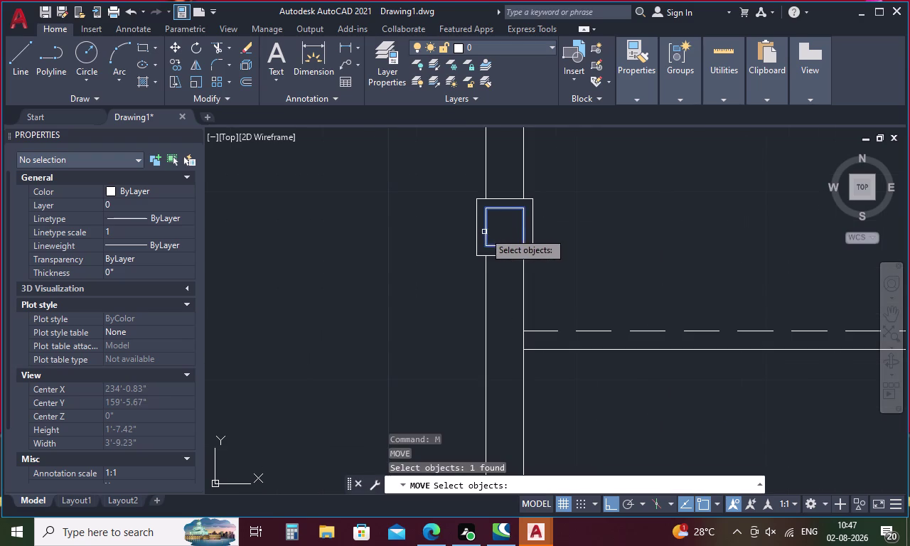
click(475, 237)
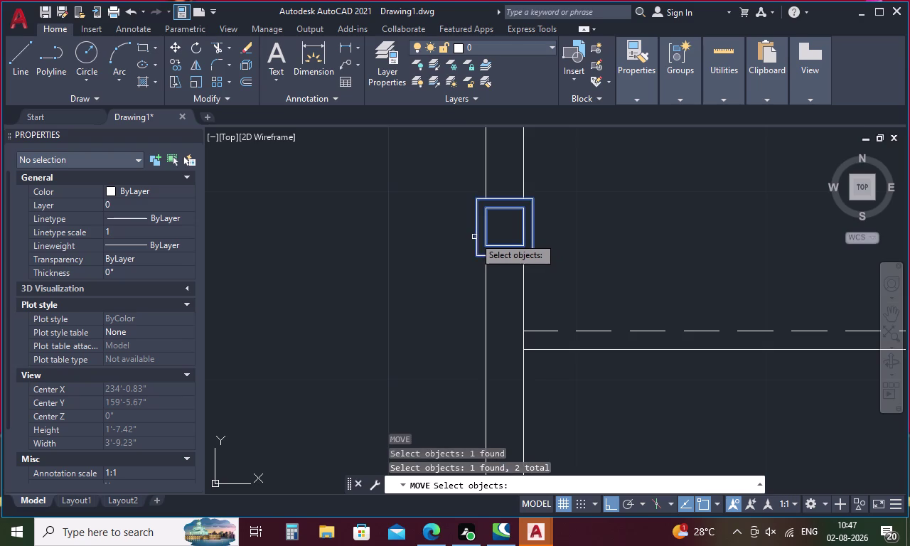
right_click(461, 248)
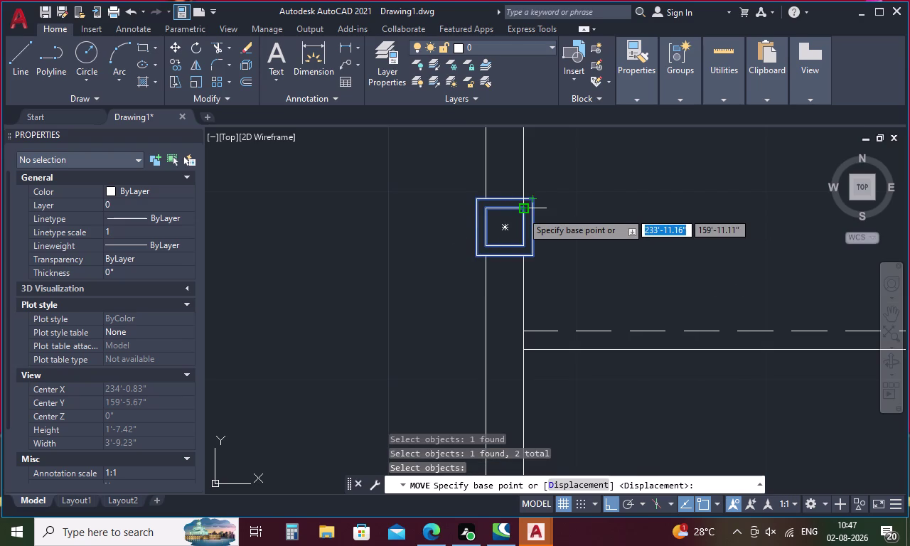
click(522, 212)
scroll(down, 3)
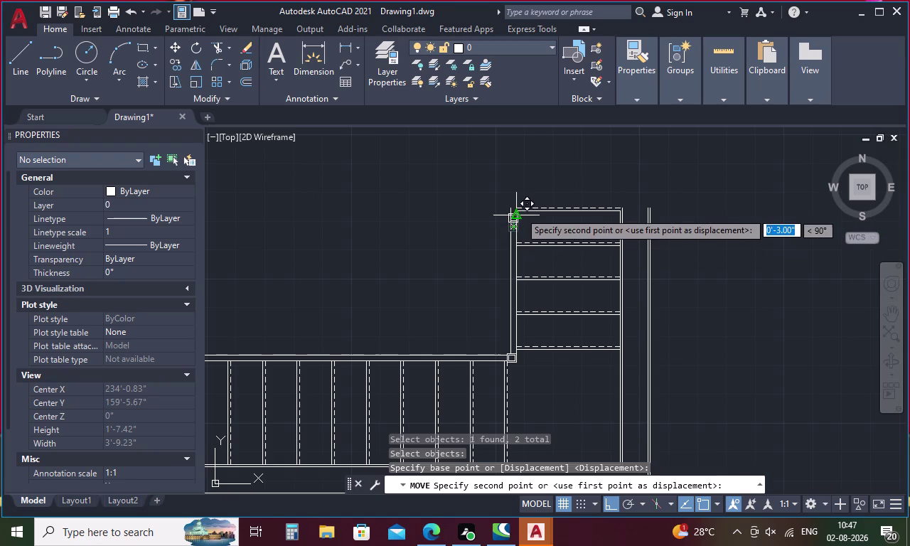
scroll(up, 3)
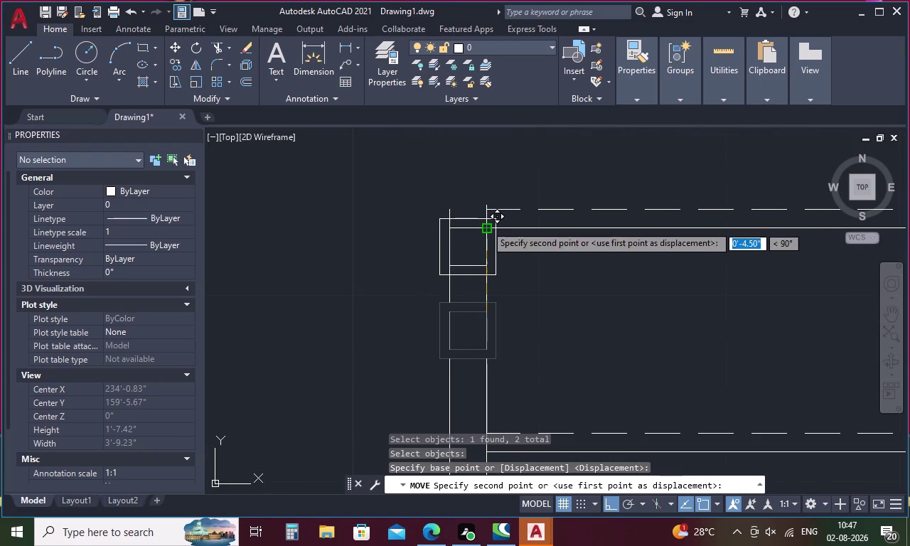
click(488, 211)
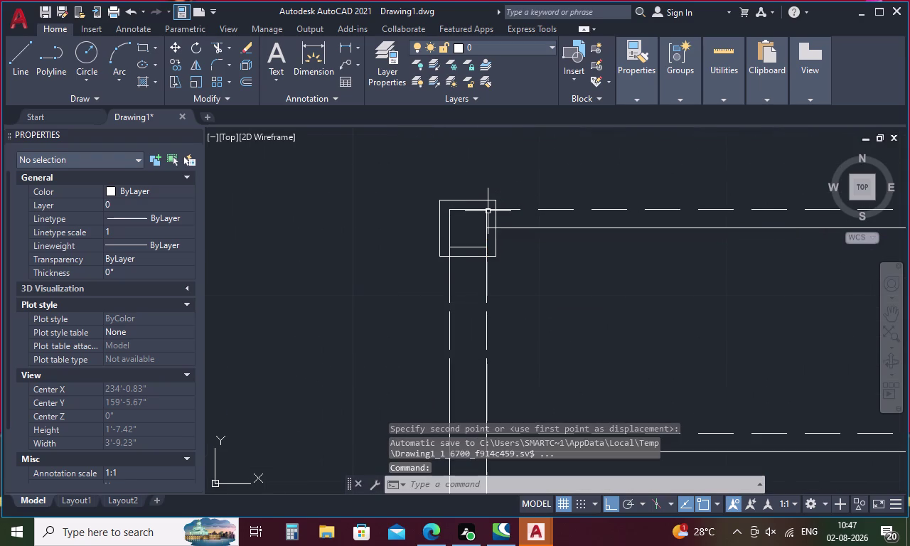
key(Escape)
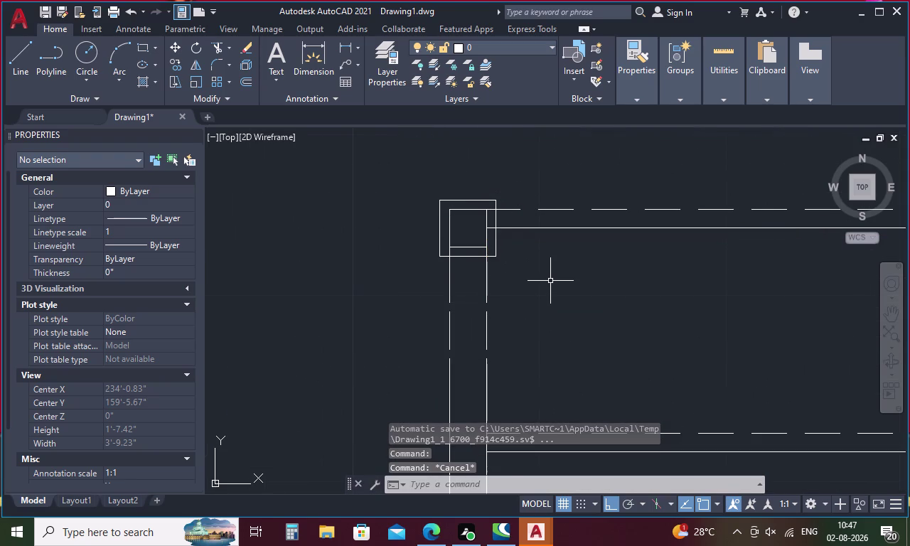
scroll(down, 3)
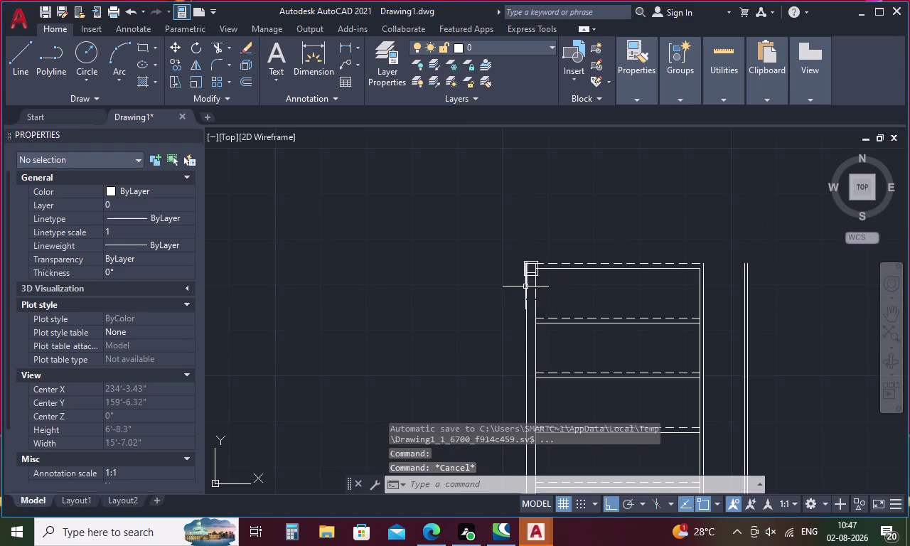
Join the three broken line pieces of the railing edge below the post cap.
scroll(up, 3)
click(535, 278)
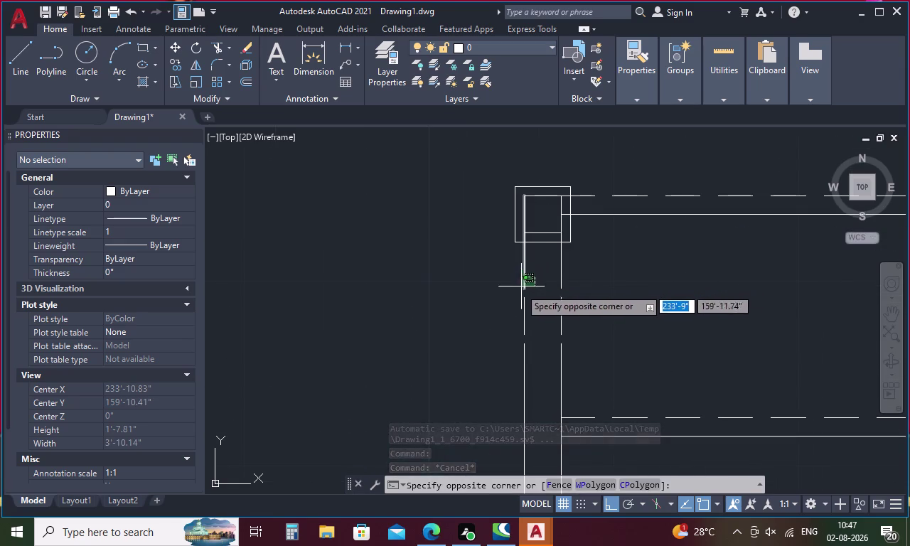
click(522, 358)
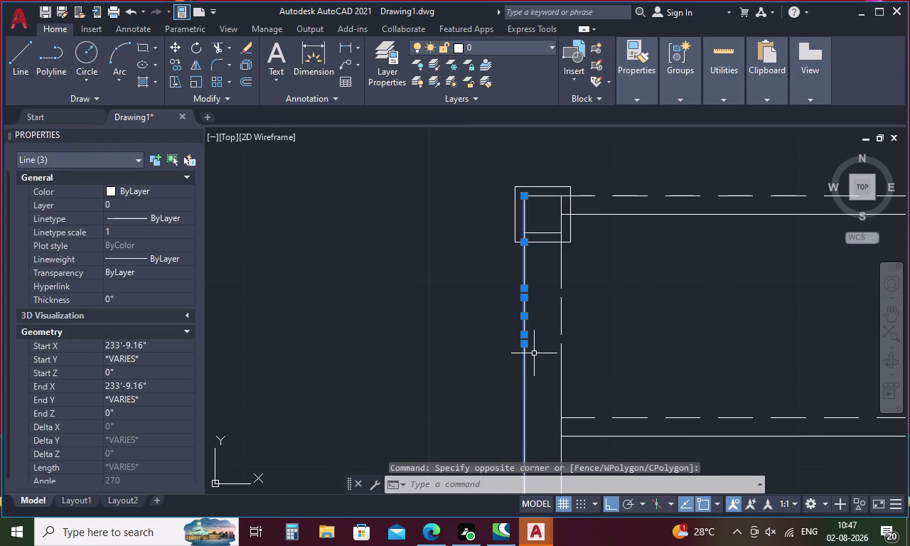
key(j)
key(Return)
Join the broken segments of the opposite railing edge into one line.
drag(584, 288, 584, 292)
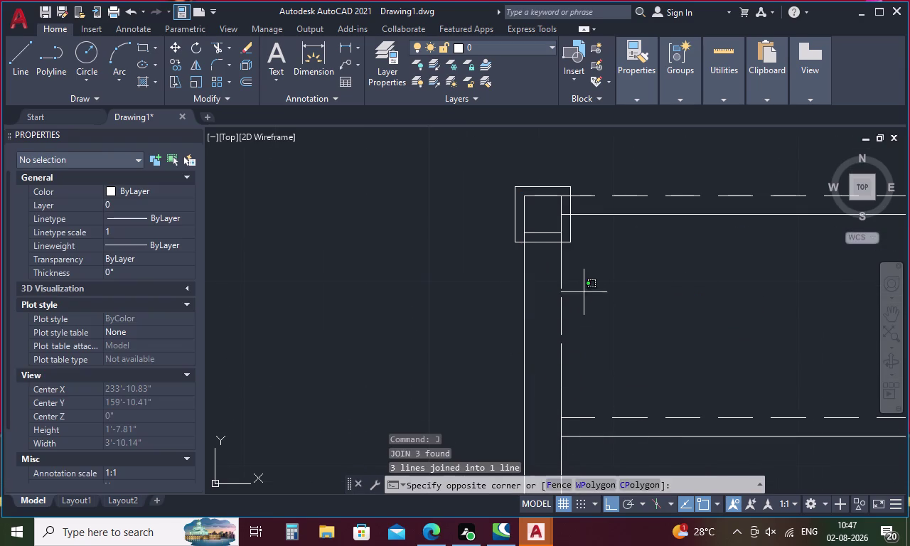
drag(583, 292, 553, 279)
key(space)
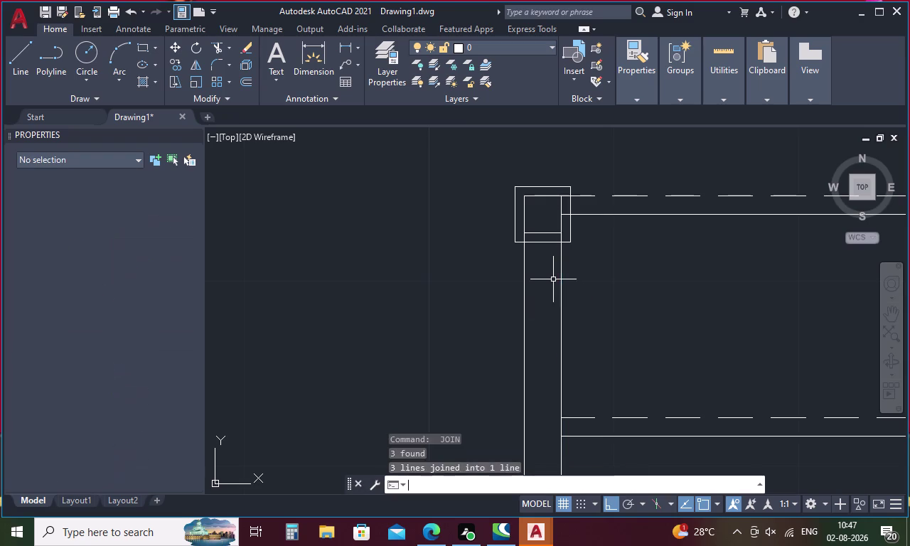
key(Return)
scroll(down, 3)
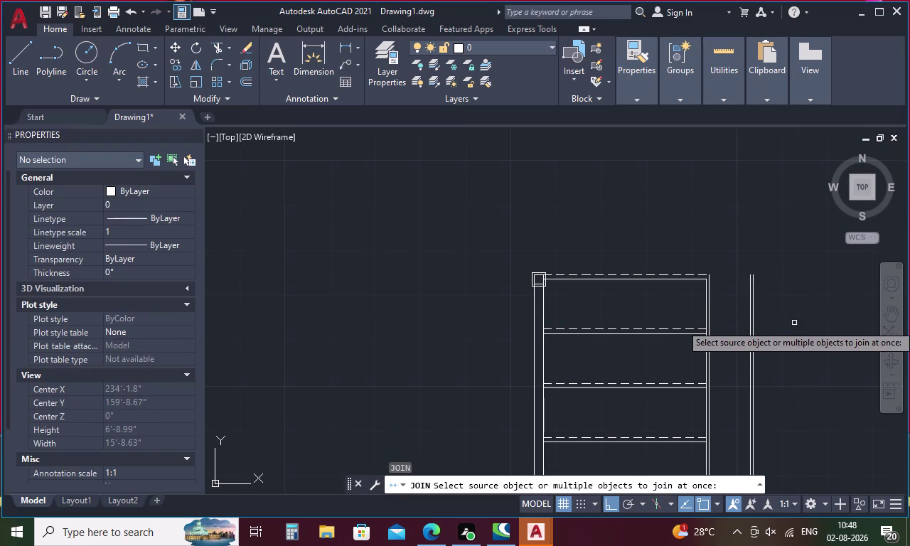
key(Escape)
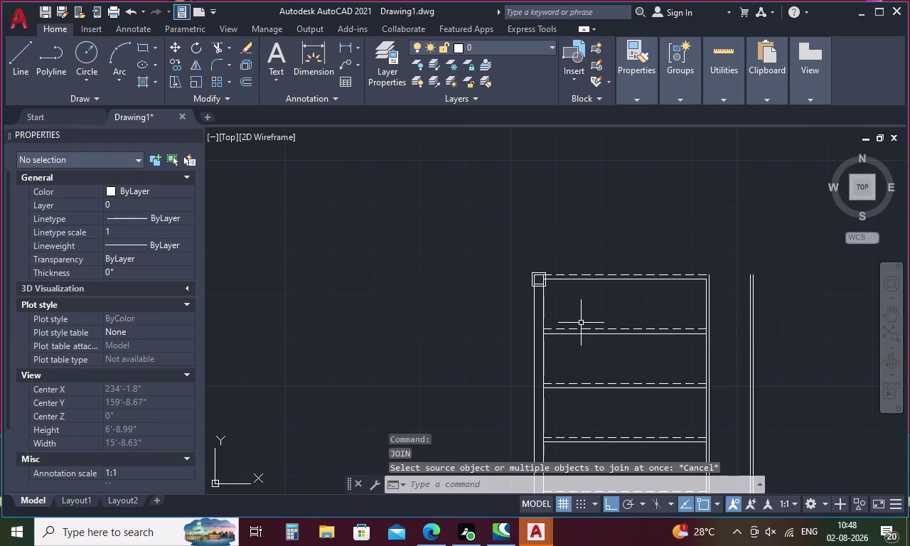
key(t)
key(Return)
Abandon the text note and fence-trim the rail lines inside the upper post cap with TR.
scroll(up, 3)
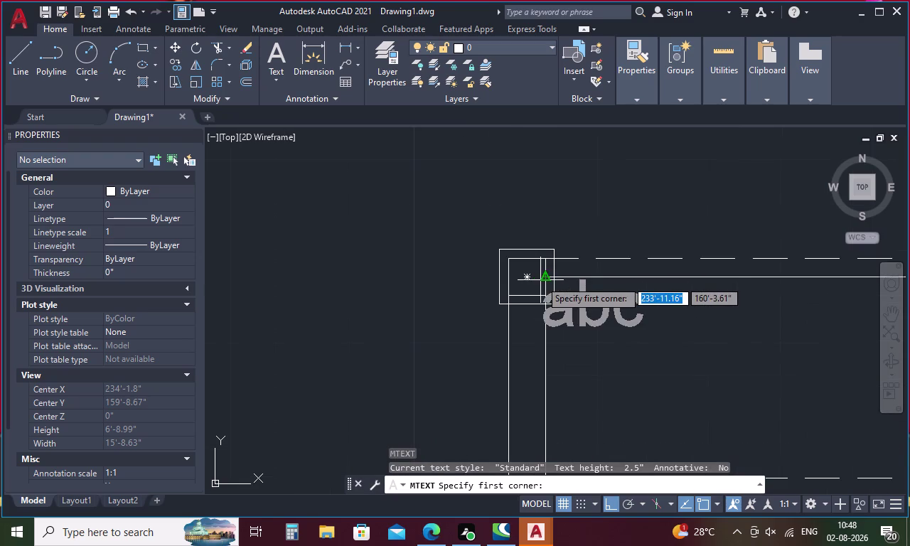
scroll(up, 3)
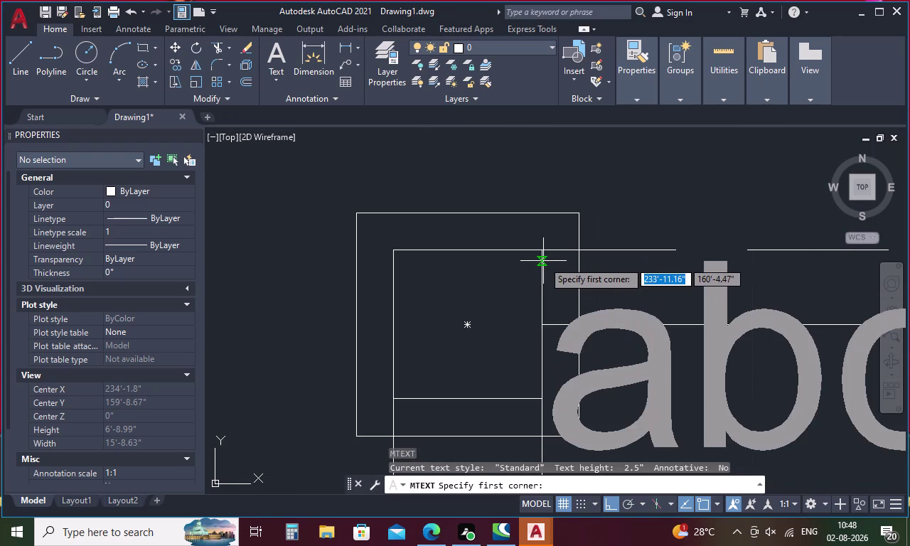
key(Escape)
key(t)
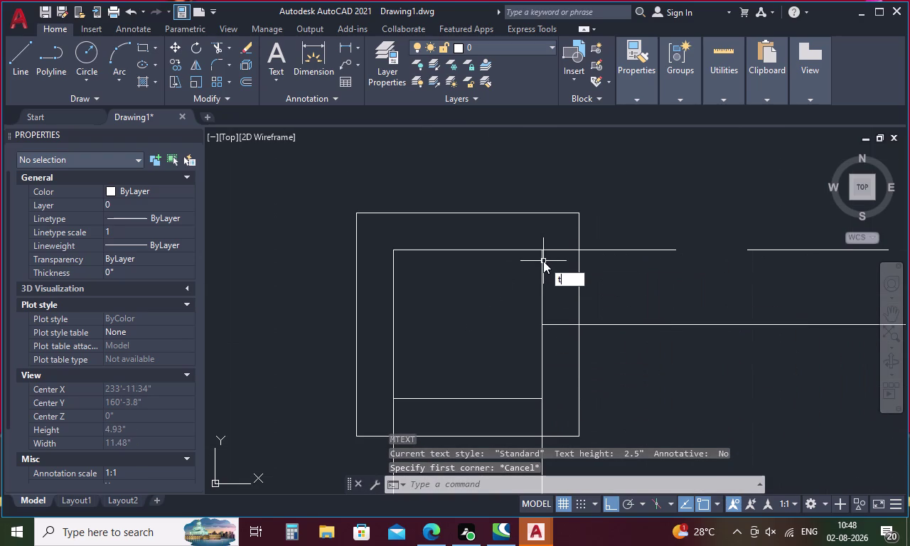
key(r)
key(Return)
click(556, 250)
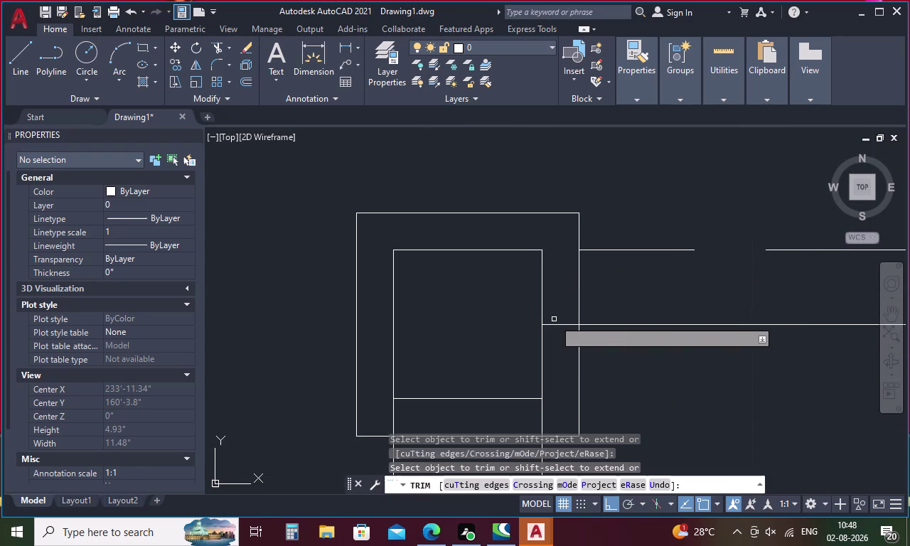
click(558, 325)
drag(550, 401, 386, 422)
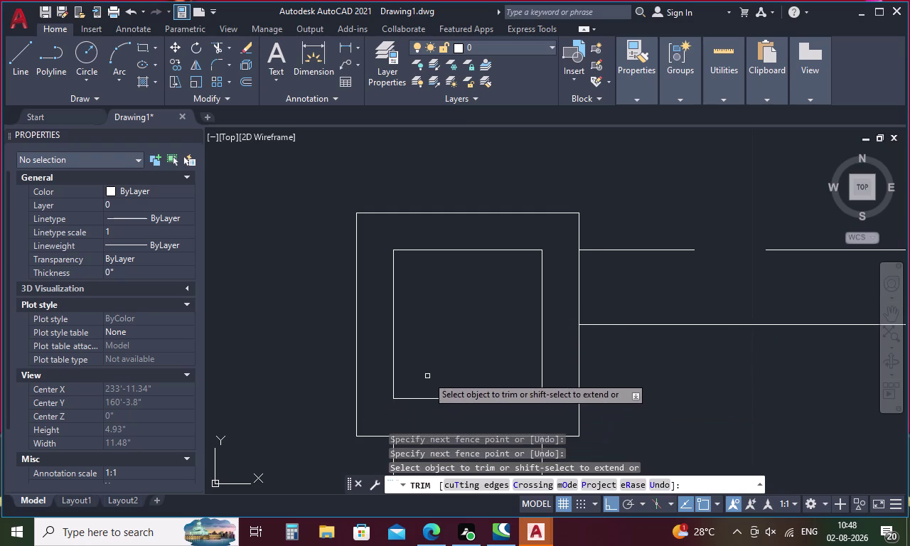
Pan to check the trimmed upper post cap and bring up the CONNECTION Client window.
scroll(down, 3)
middle_drag(518, 389, 504, 271)
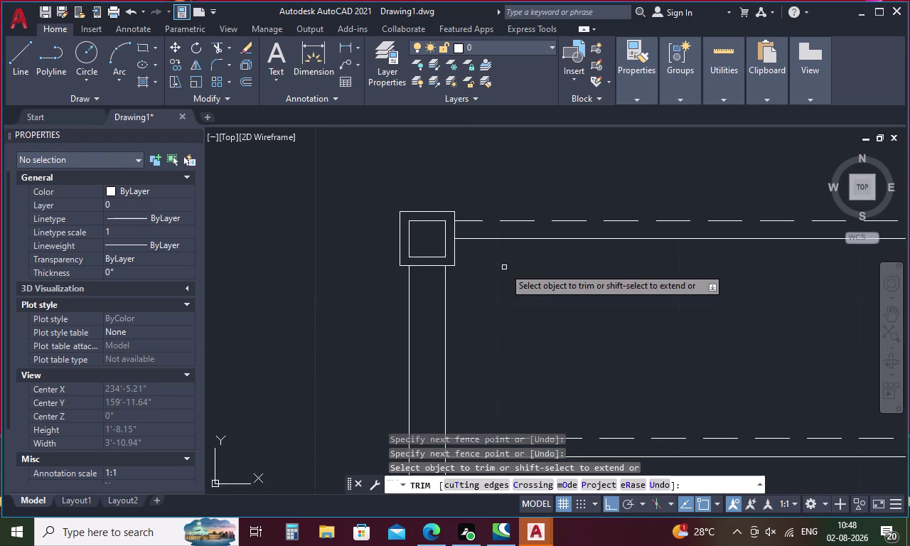
scroll(down, 3)
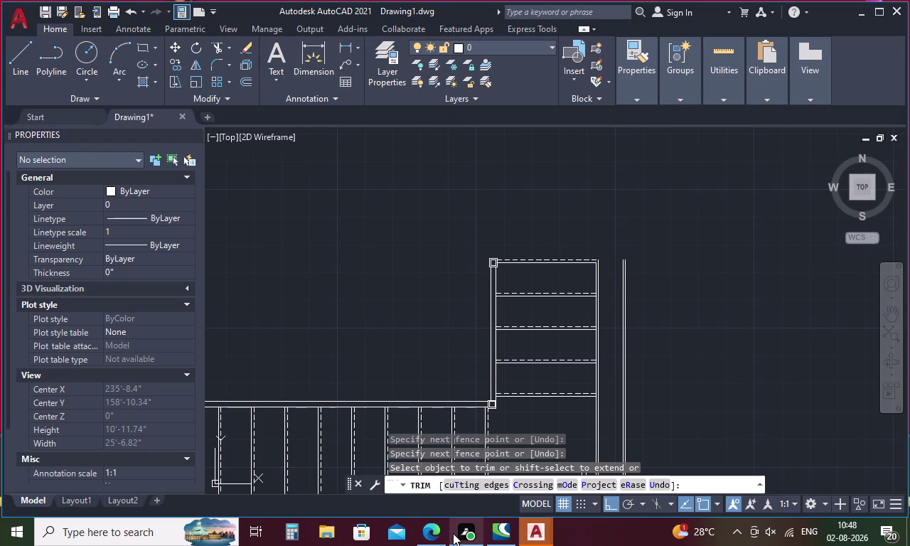
click(508, 534)
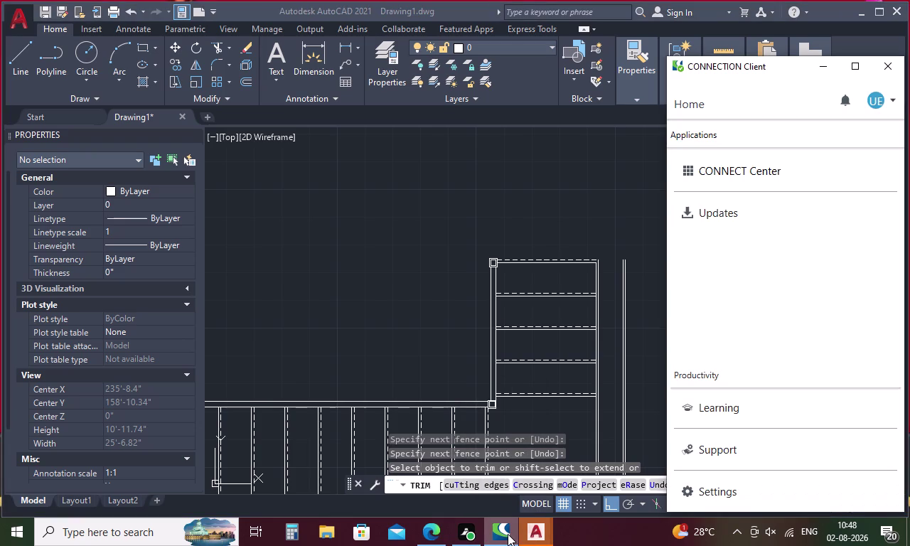